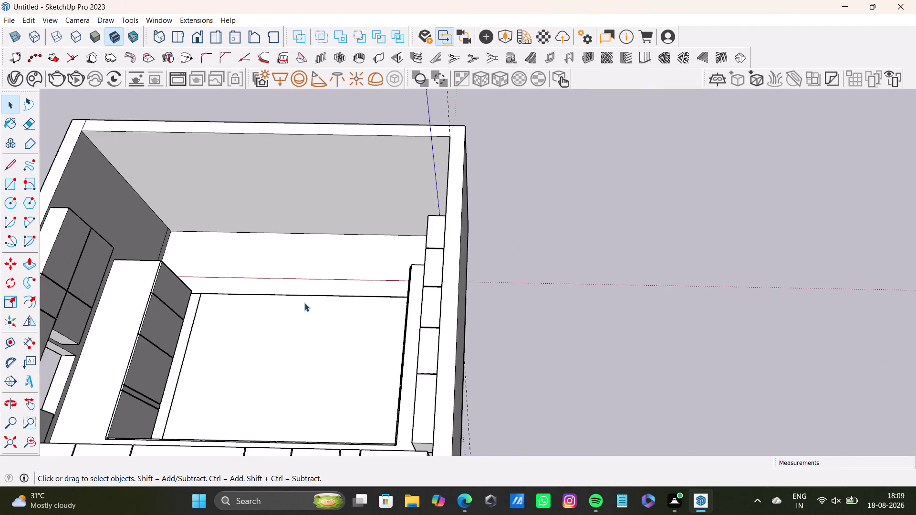
Orbit around the kitchen room, delete a selected object, and look down on the wall cabinets.
middle_drag(305, 303, 506, 206)
scroll(up, 3)
middle_drag(350, 284, 340, 263)
middle_drag(283, 299, 387, 276)
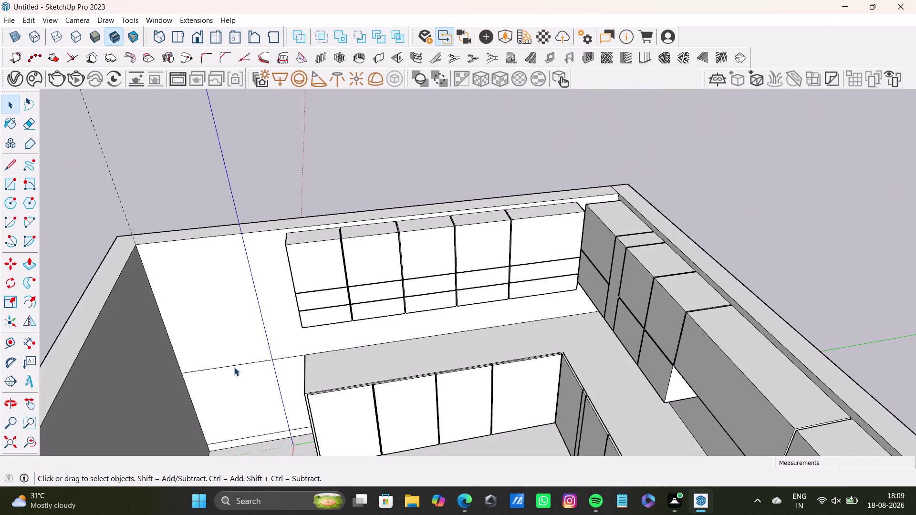
click(234, 365)
key(Delete)
scroll(down, 3)
middle_drag(239, 332, 72, 359)
scroll(down, 3)
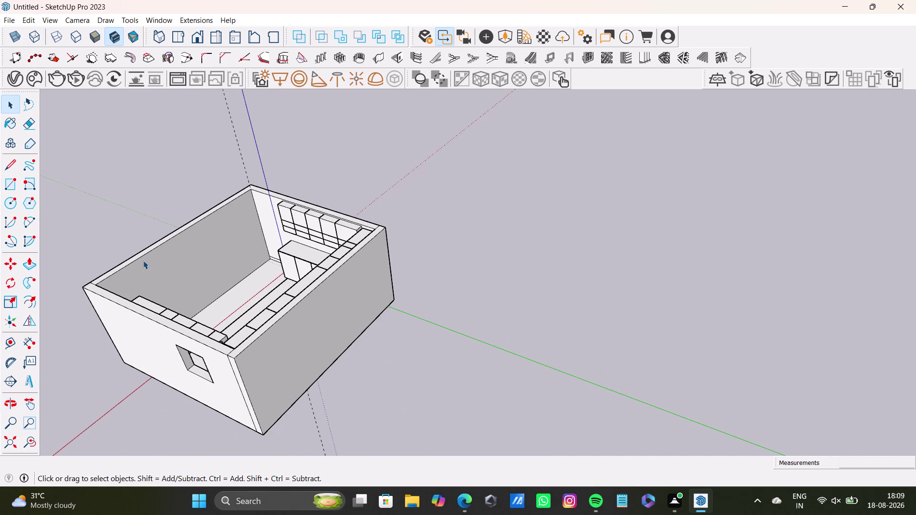
middle_drag(226, 237, 392, 236)
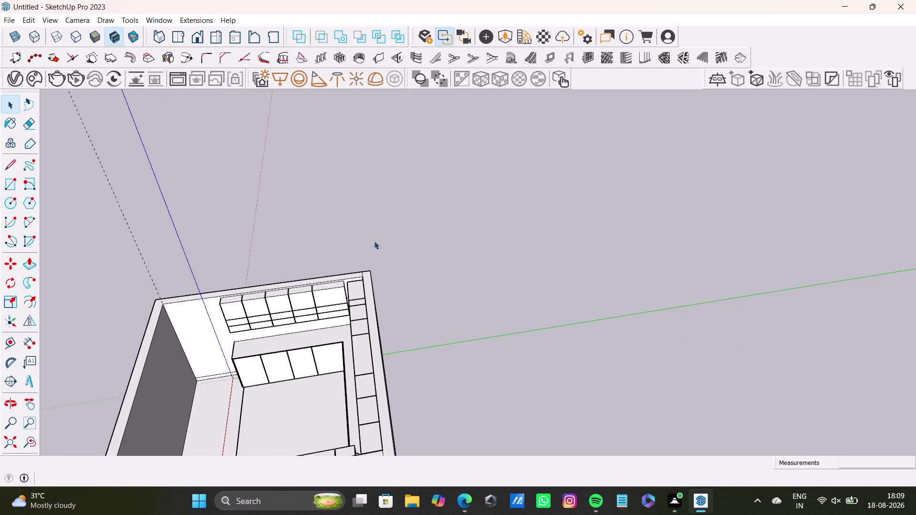
scroll(down, 3)
middle_drag(227, 322, 325, 282)
scroll(up, 3)
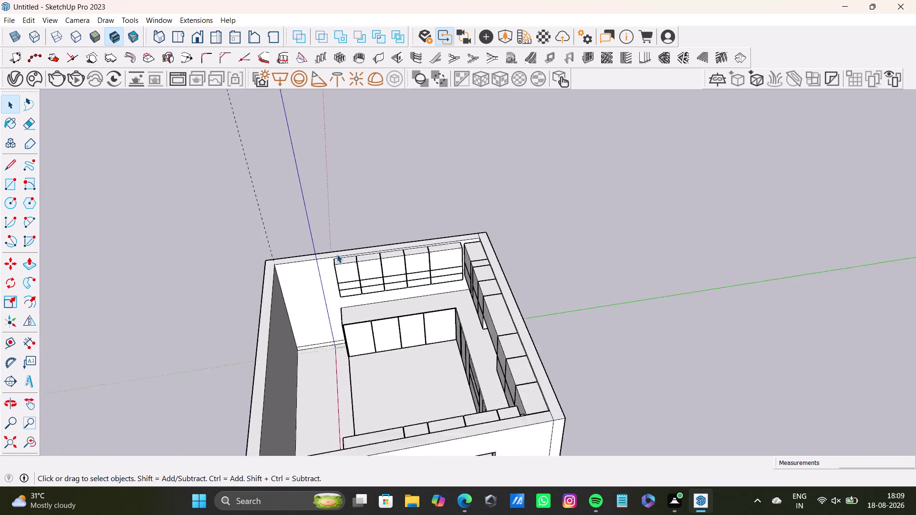
scroll(up, 3)
middle_drag(324, 261, 288, 352)
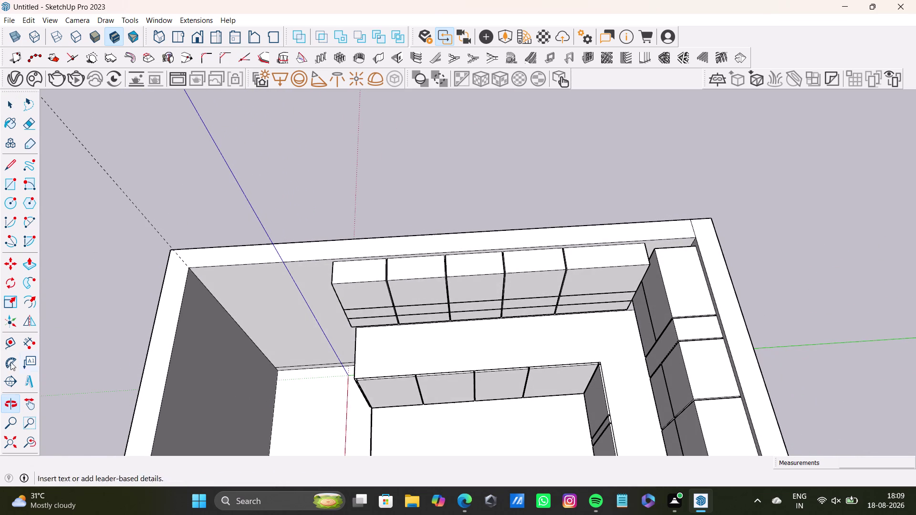
Measure the wall thickness at the wall top with the Tape Measure.
click(9, 346)
scroll(up, 3)
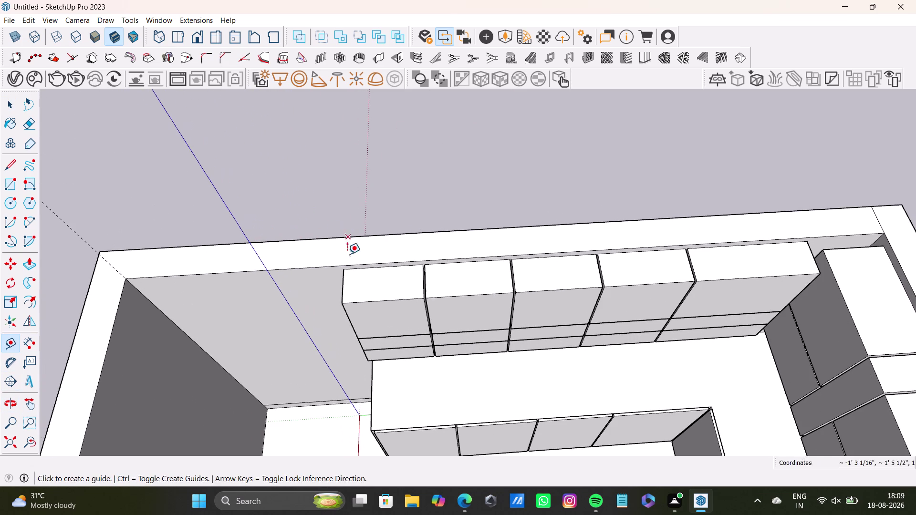
click(345, 264)
click(345, 239)
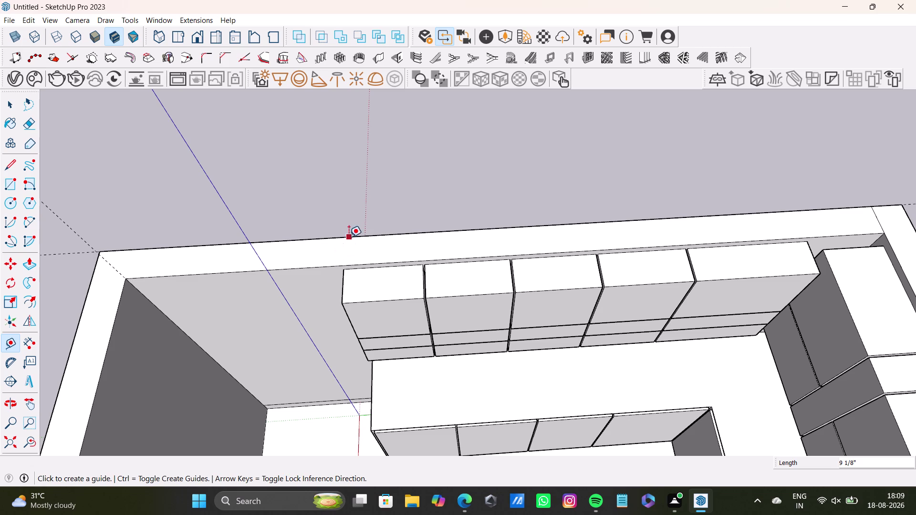
click(349, 234)
click(349, 262)
drag(93, 260, 99, 260)
key(space)
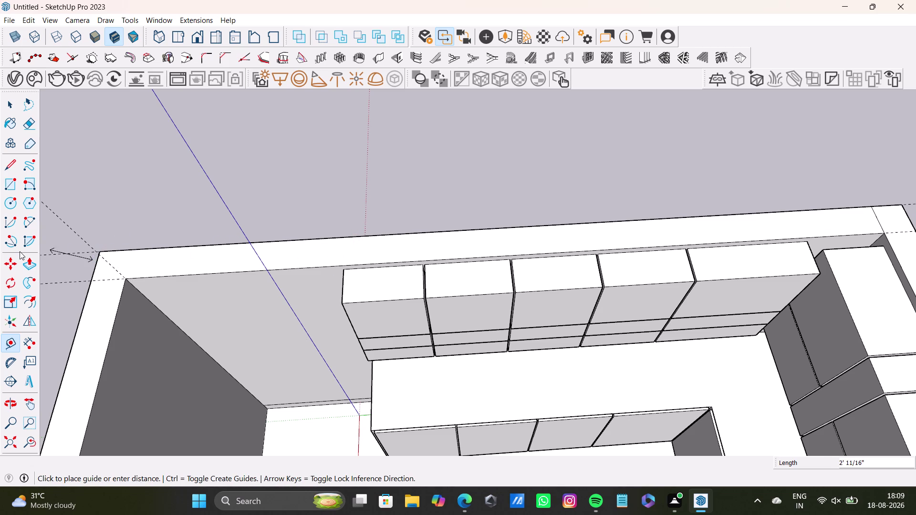
Place guides along the wall top between the room corner and the cabinet end.
click(12, 164)
drag(344, 234, 344, 242)
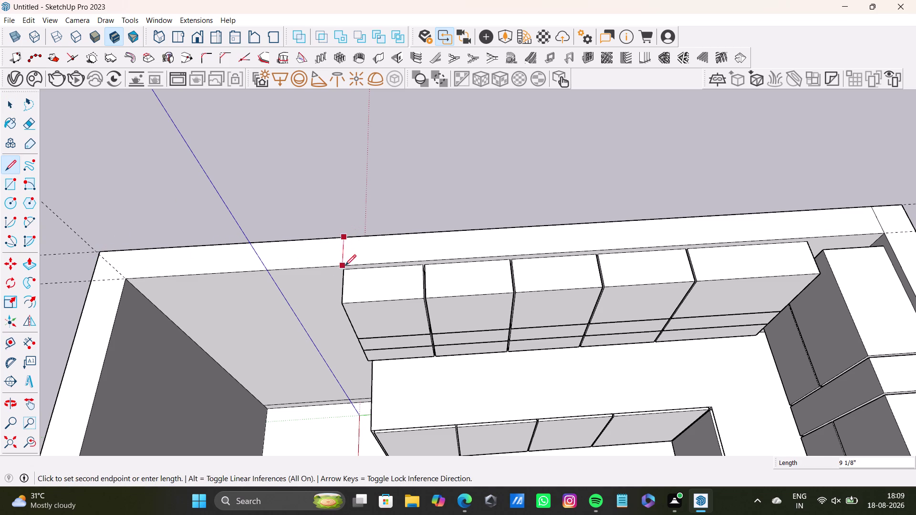
click(346, 266)
key(space)
click(9, 335)
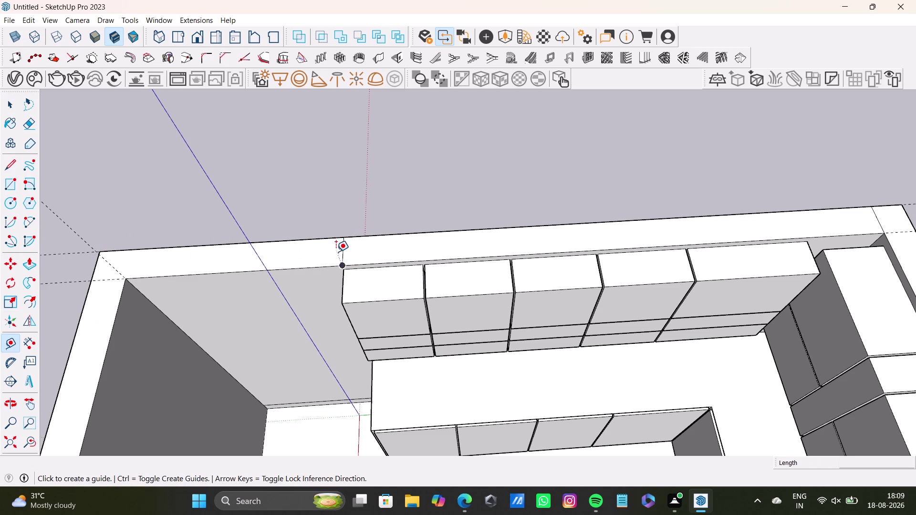
click(341, 252)
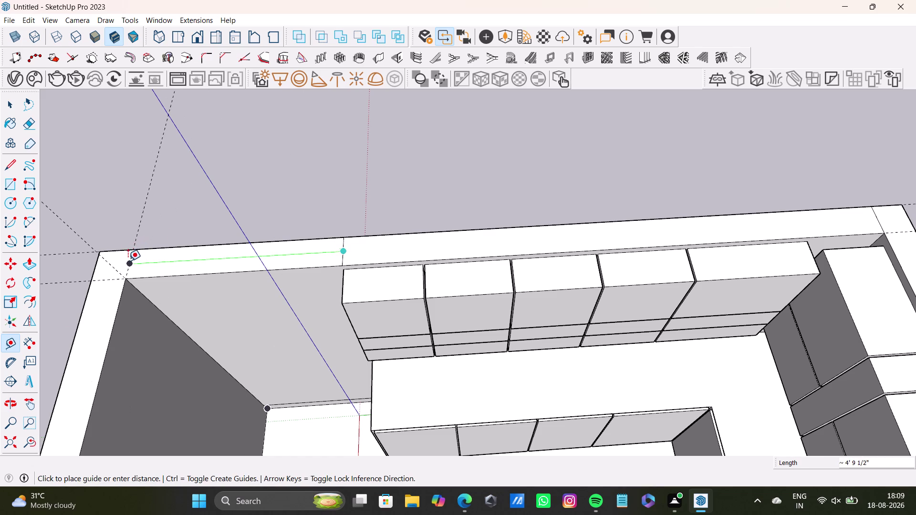
click(125, 263)
click(341, 254)
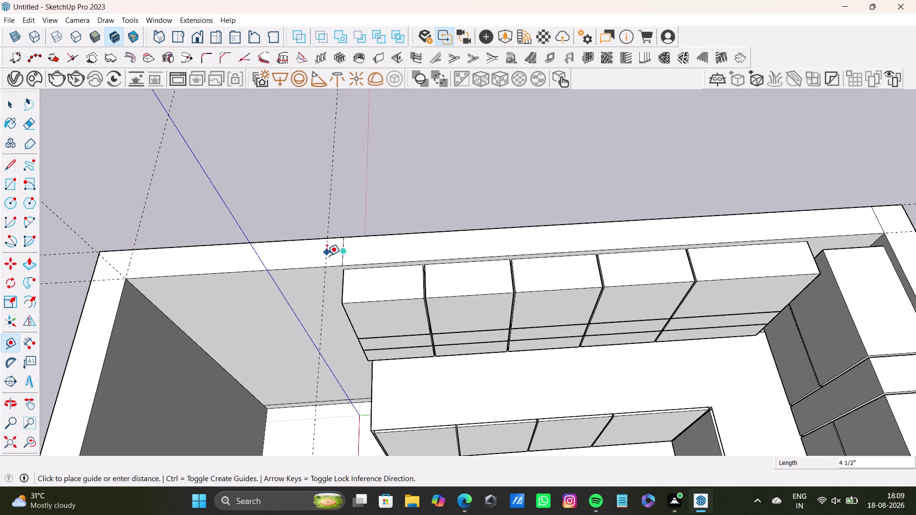
click(327, 256)
middle_drag(349, 269, 332, 157)
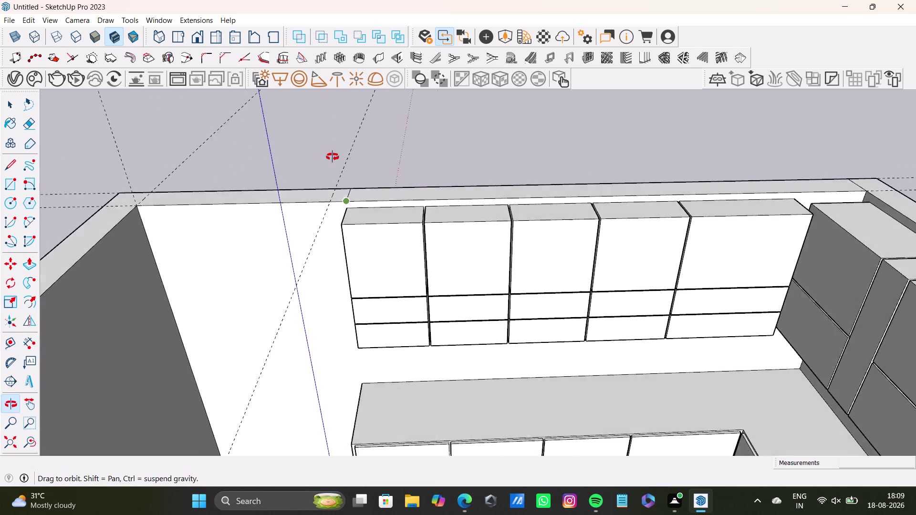
middle_drag(333, 157, 299, 290)
Draw two lines across the wall top to close the corner rectangle, then select it.
click(10, 183)
scroll(up, 3)
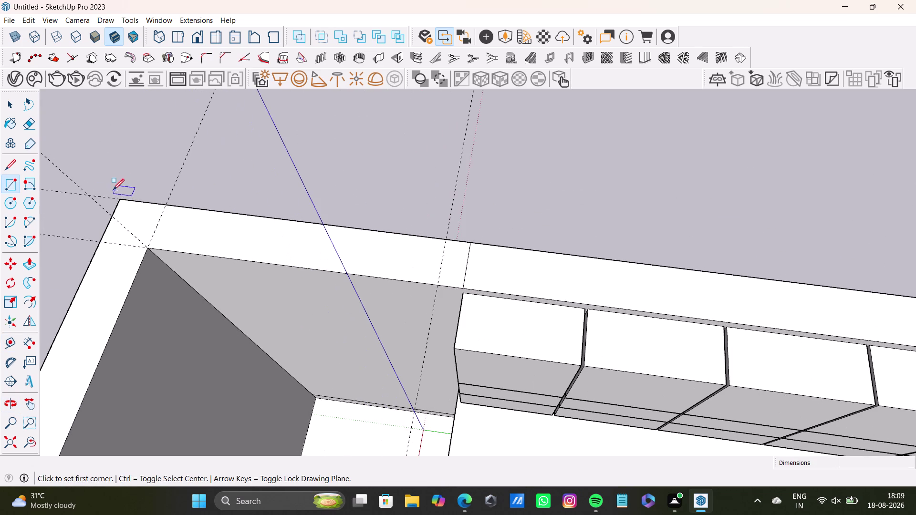
key(space)
click(7, 165)
drag(168, 207, 165, 212)
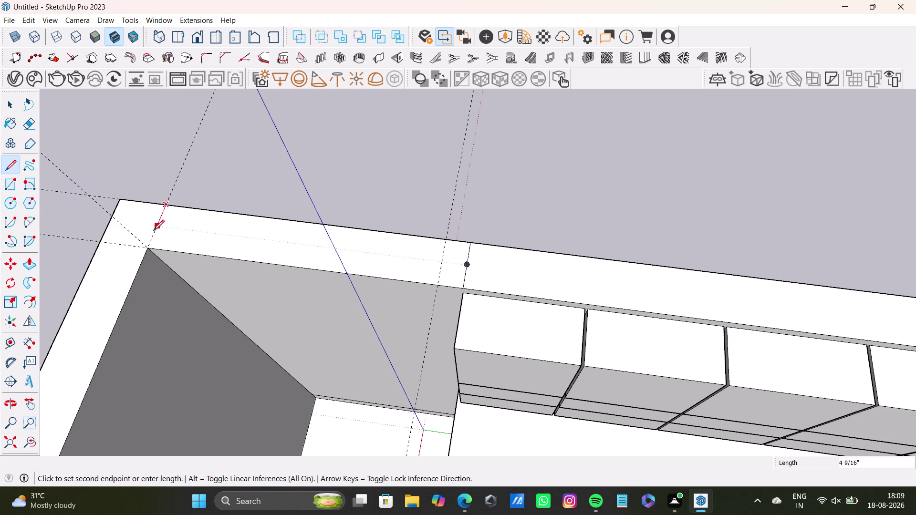
click(148, 246)
click(445, 239)
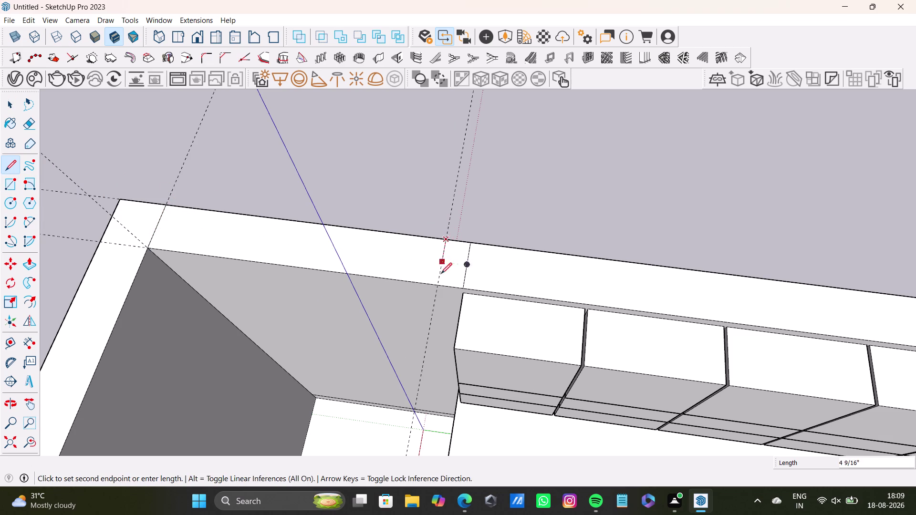
click(439, 285)
scroll(down, 3)
key(space)
middle_drag(435, 279, 466, 161)
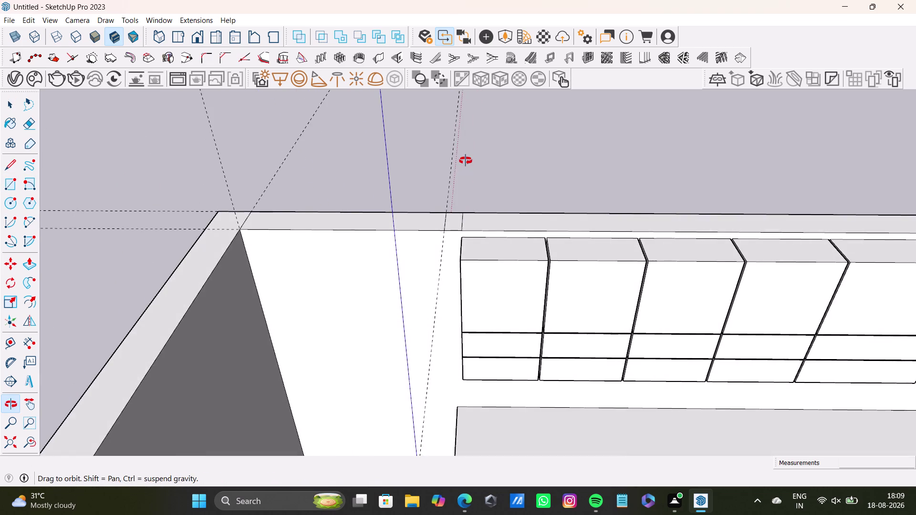
middle_drag(466, 161, 372, 287)
key(space)
click(321, 216)
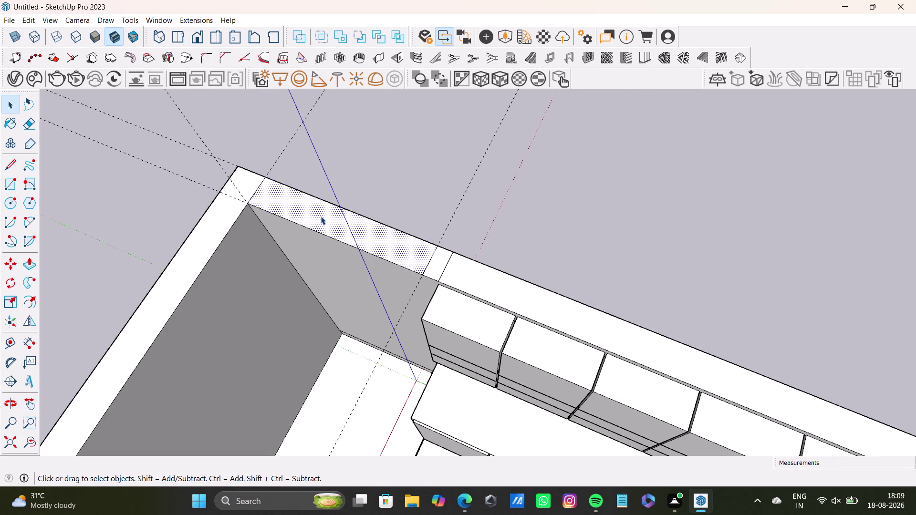
Push the wall-top rectangle down into the wall with Push/Pull and adjust the cut's floor.
key(p)
drag(321, 216, 377, 383)
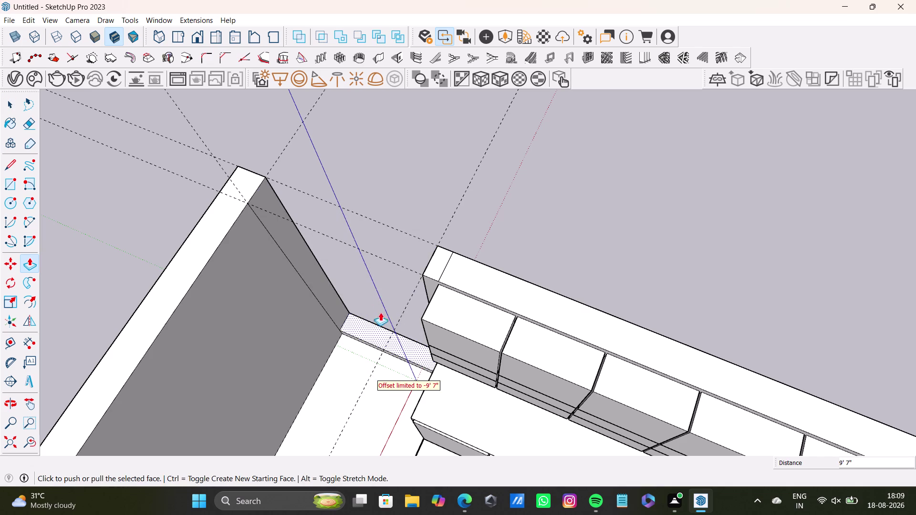
middle_drag(380, 313, 551, 248)
scroll(up, 3)
scroll(down, 3)
middle_drag(477, 290, 462, 155)
scroll(up, 3)
middle_drag(437, 318, 421, 252)
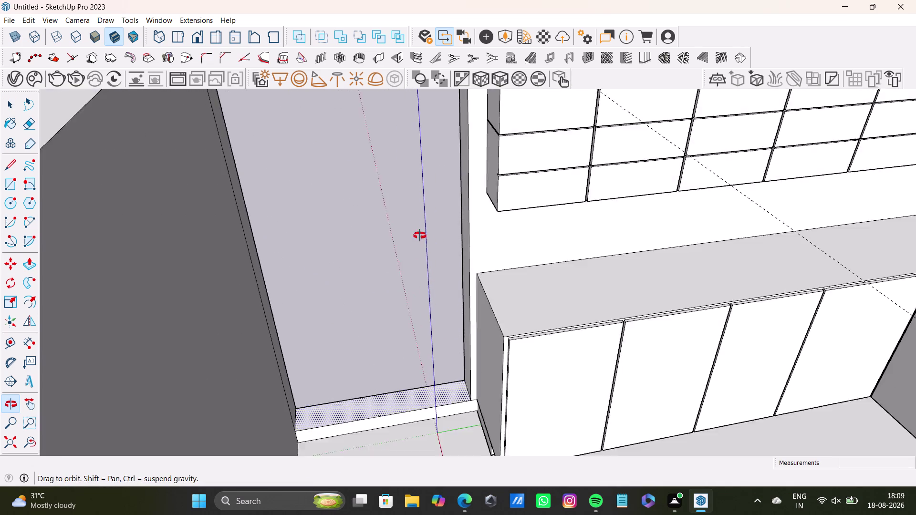
middle_drag(421, 252, 364, 209)
drag(396, 331, 399, 339)
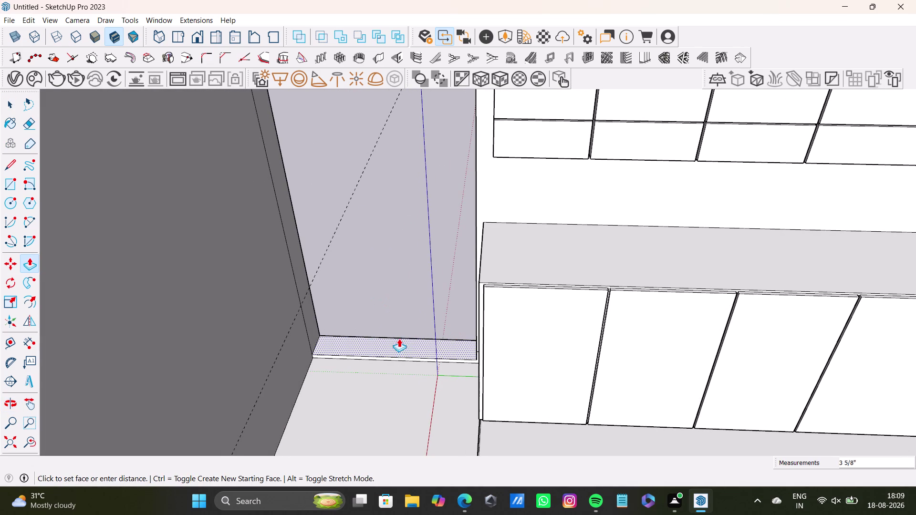
drag(399, 339, 396, 383)
scroll(down, 3)
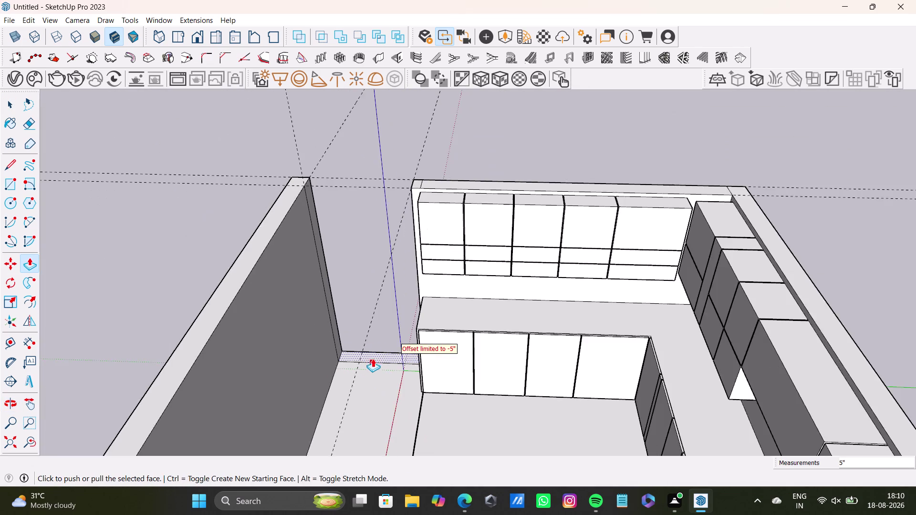
Orbit and zoom into the room until the blank back wall beside the wall cabinets faces the view.
middle_drag(368, 349, 274, 408)
scroll(down, 3)
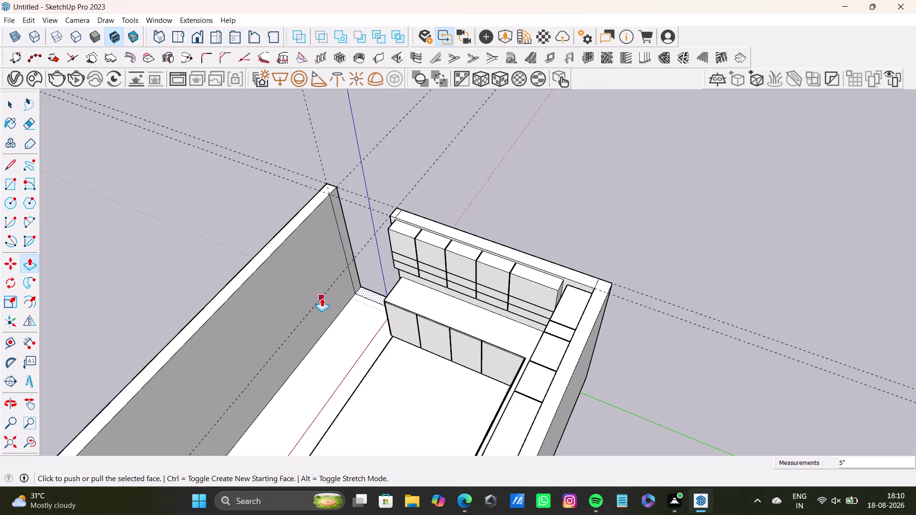
middle_drag(397, 313, 325, 328)
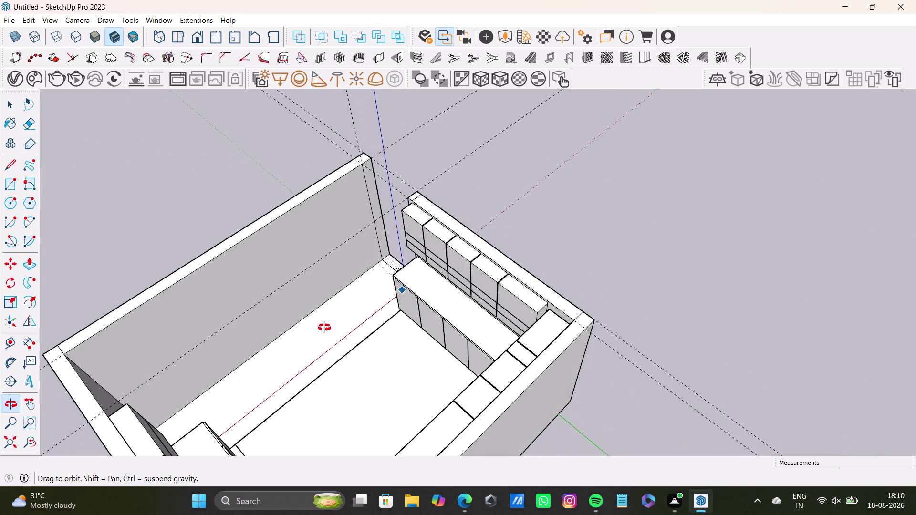
middle_drag(324, 328, 259, 303)
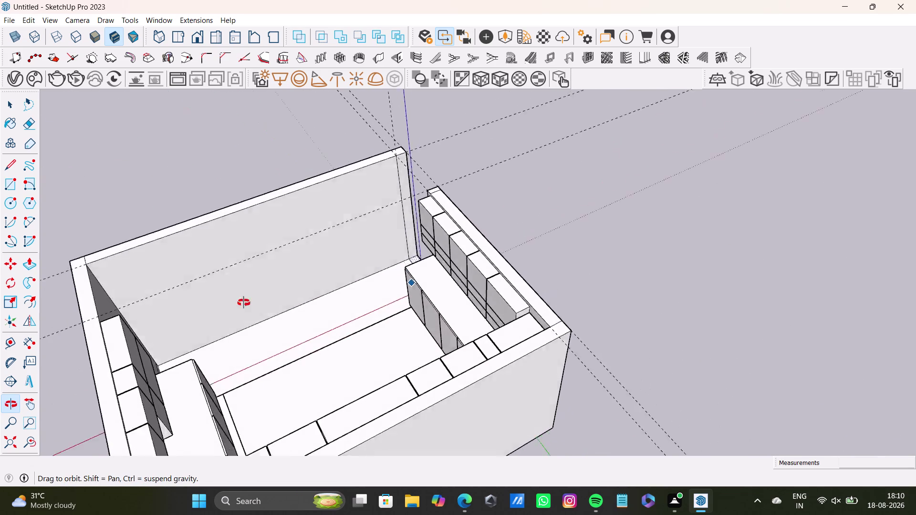
middle_drag(259, 303, 159, 268)
middle_drag(312, 236, 327, 246)
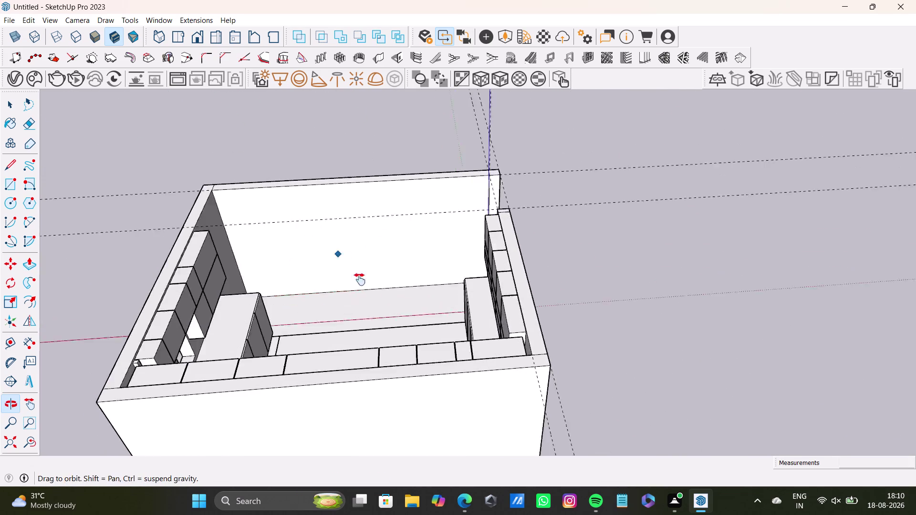
middle_drag(327, 247, 378, 370)
scroll(up, 3)
middle_drag(290, 334, 139, 300)
scroll(down, 3)
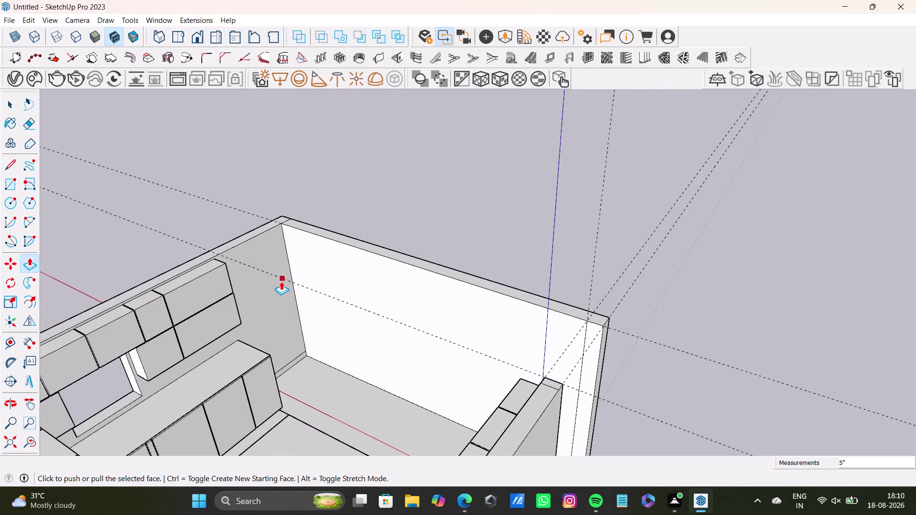
scroll(down, 3)
middle_drag(313, 300, 167, 324)
scroll(up, 3)
scroll(down, 3)
scroll(up, 3)
middle_drag(402, 239, 351, 204)
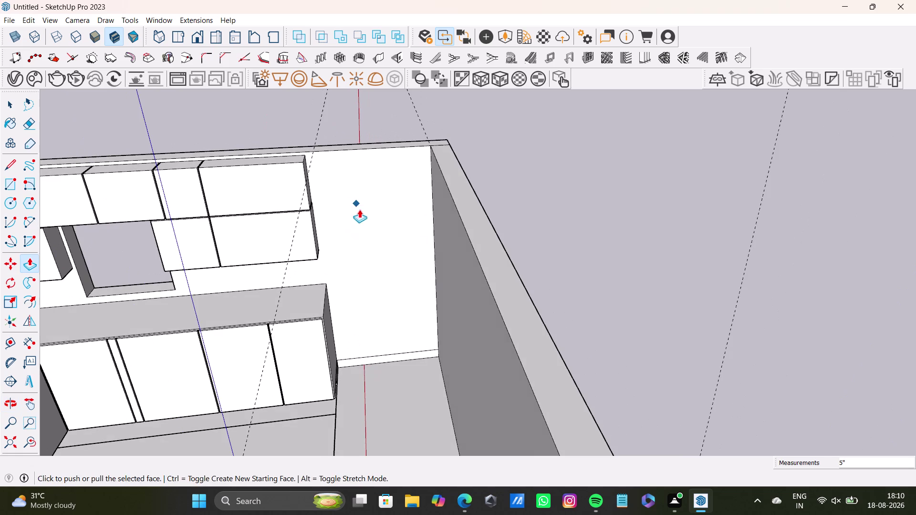
scroll(up, 3)
middle_drag(396, 264, 418, 295)
middle_drag(428, 332, 408, 326)
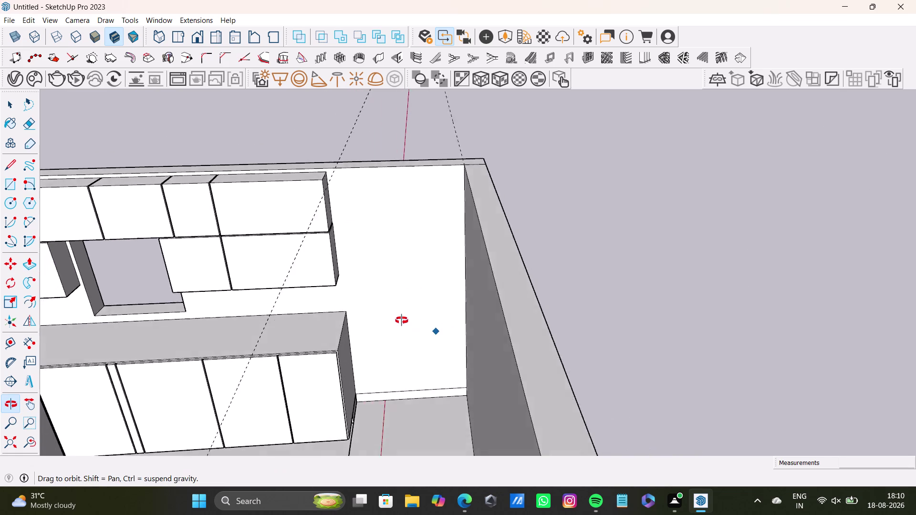
middle_drag(407, 326, 408, 266)
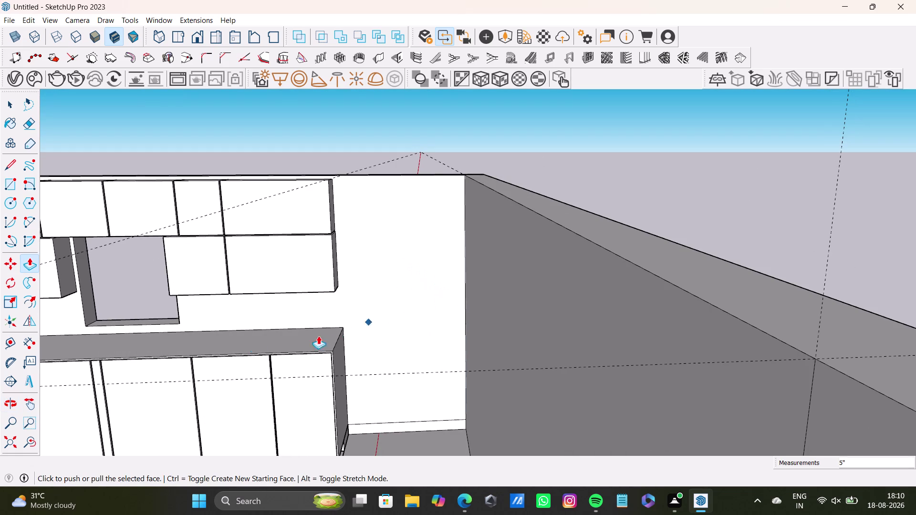
Orbit around to the blank wall and cabinet side beside the base cabinets.
key(space)
drag(9, 343, 18, 341)
scroll(up, 3)
scroll(up, 3)
middle_drag(442, 238, 442, 234)
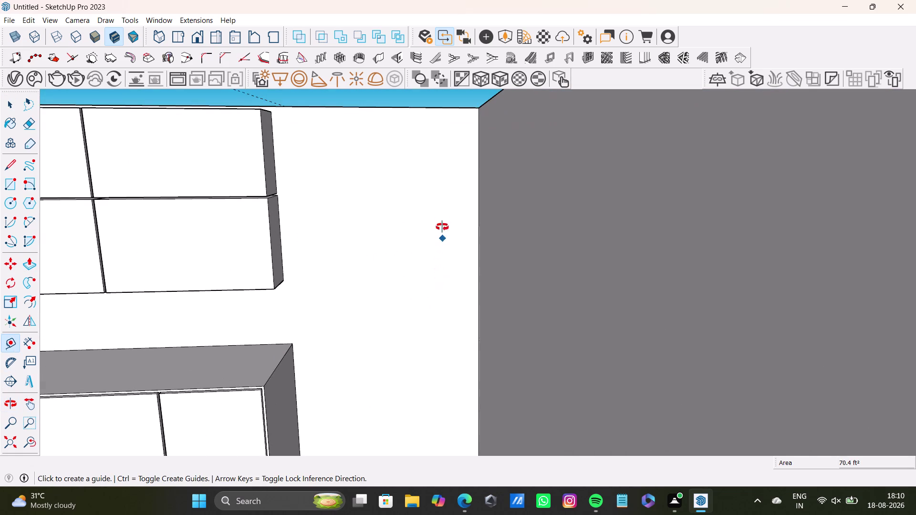
middle_drag(443, 234, 468, 186)
scroll(up, 3)
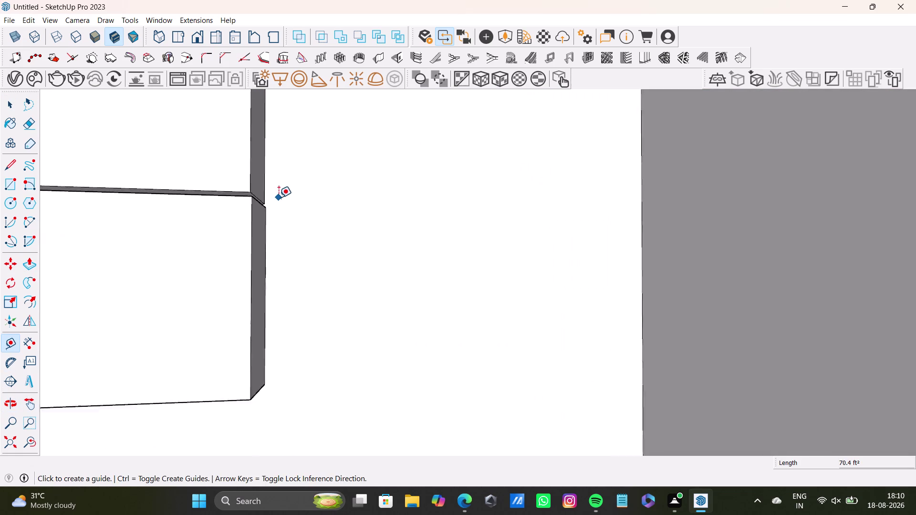
middle_drag(279, 201, 334, 225)
scroll(down, 3)
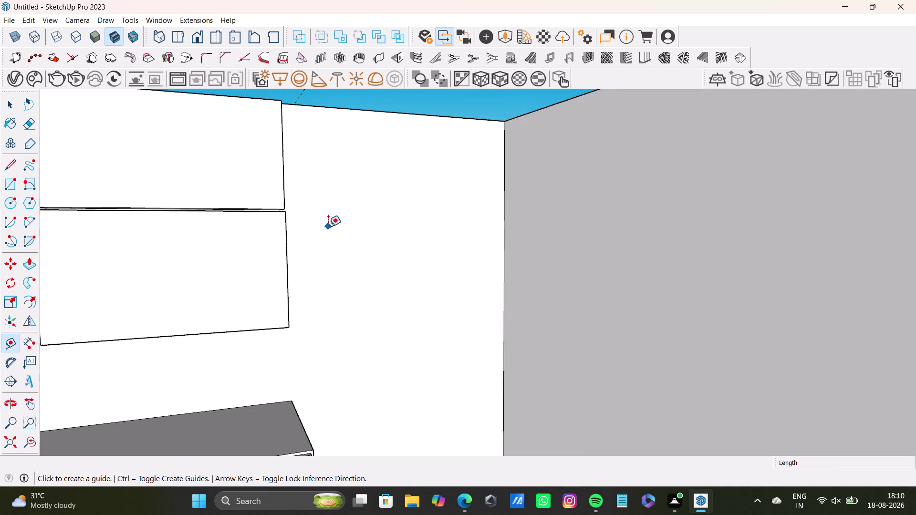
key(space)
scroll(down, 3)
middle_drag(324, 223, 289, 296)
scroll(up, 3)
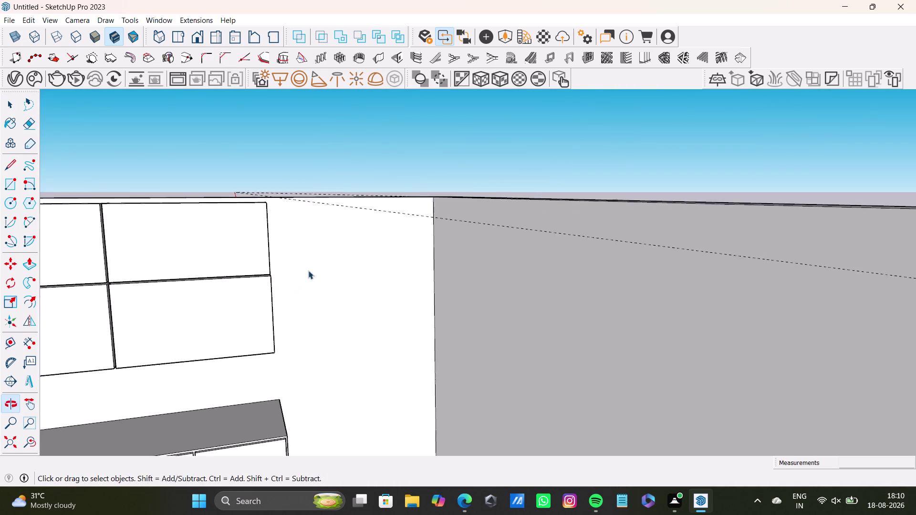
middle_drag(308, 271, 240, 319)
scroll(up, 3)
middle_drag(340, 226, 293, 260)
click(305, 241)
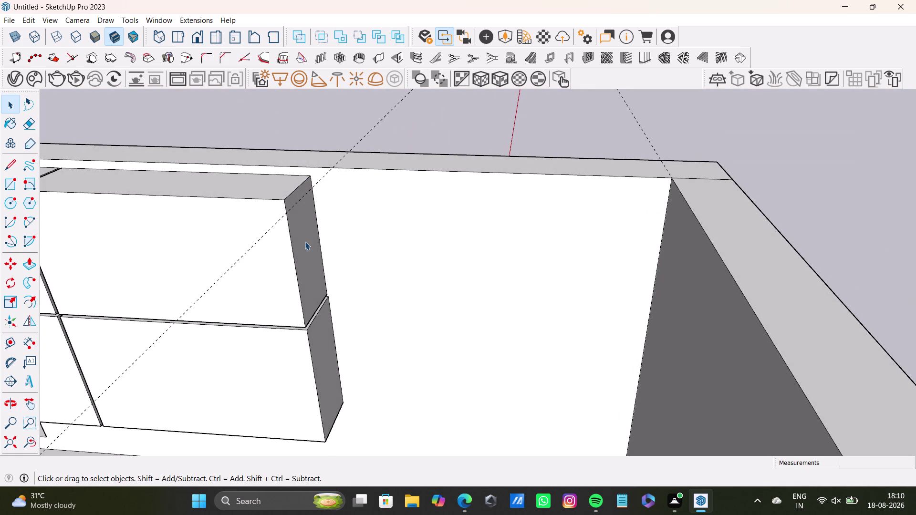
Push/Pull a face beside the cabinets, then view the wall corner from above.
key(p)
key(p)
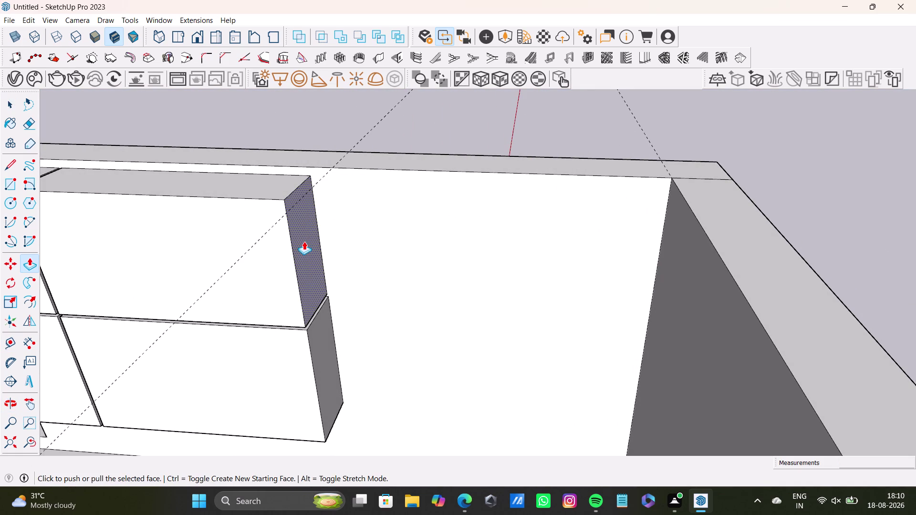
drag(307, 254, 316, 341)
key(space)
scroll(down, 3)
middle_drag(426, 355, 451, 335)
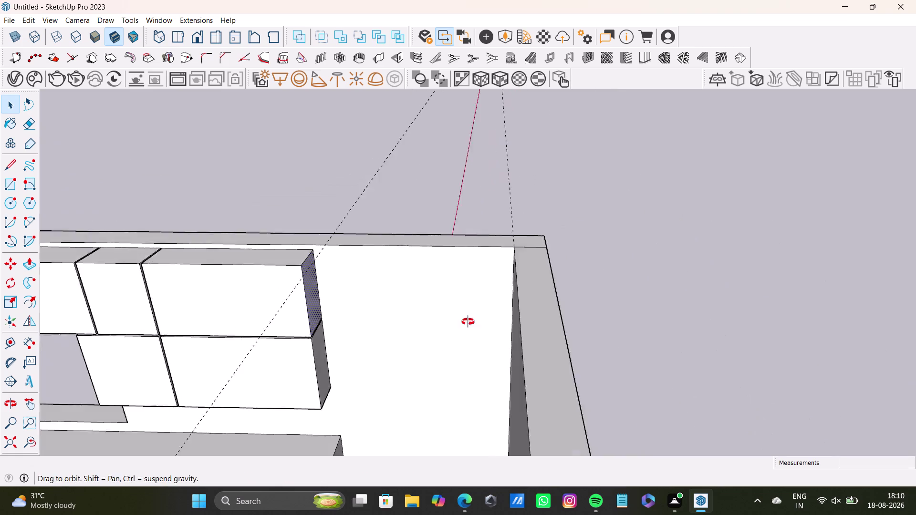
middle_drag(451, 335, 525, 282)
middle_drag(491, 314, 437, 175)
middle_drag(433, 235, 402, 352)
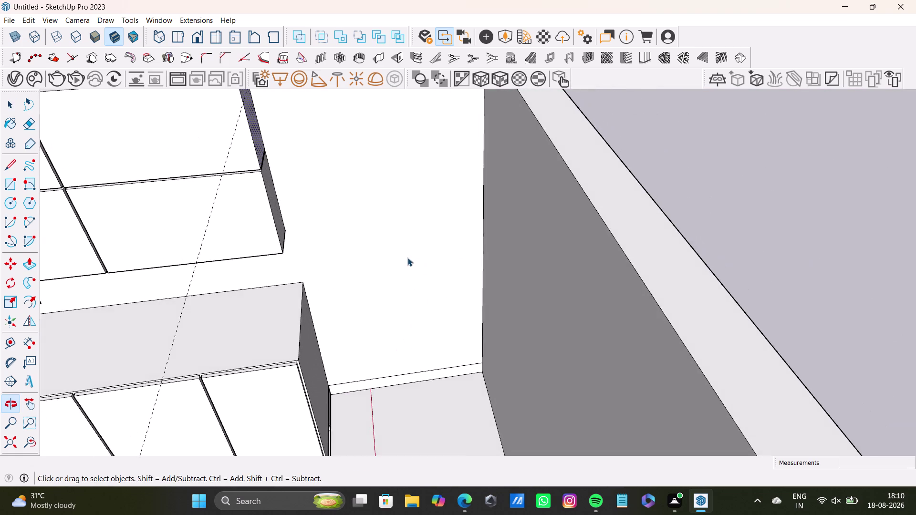
scroll(down, 3)
middle_drag(408, 258, 406, 302)
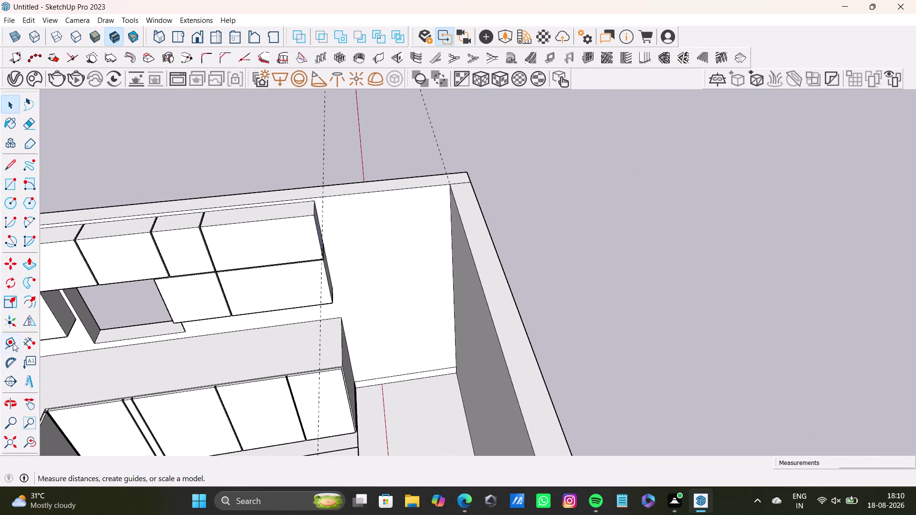
Pull a guide out from the wall cabinet edge.
click(13, 344)
scroll(up, 3)
drag(326, 186, 333, 185)
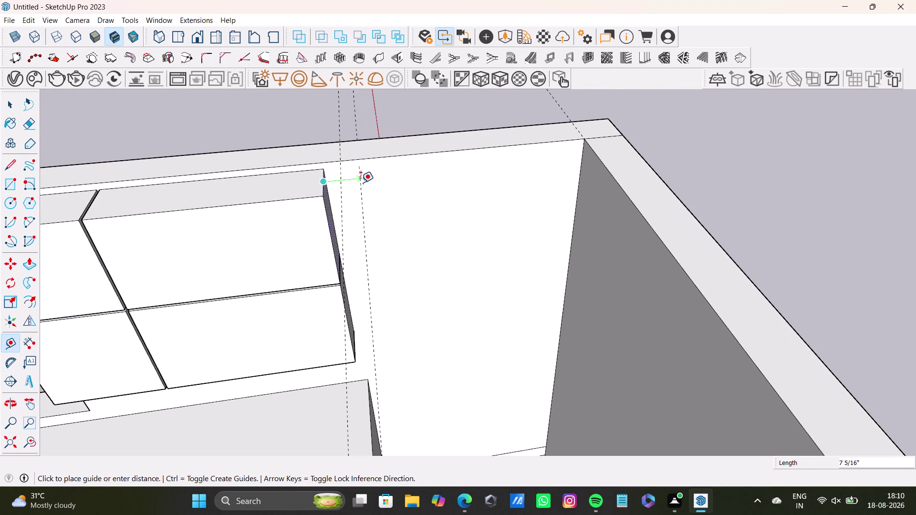
scroll(down, 3)
key(space)
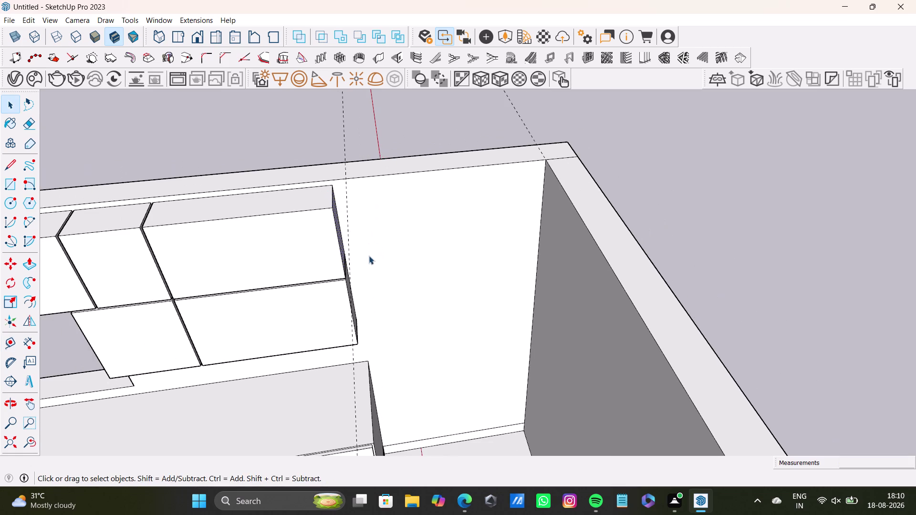
middle_drag(436, 281, 399, 155)
Place a vertical guide from the corner wall edge beside the wall cabinets.
drag(12, 342, 22, 339)
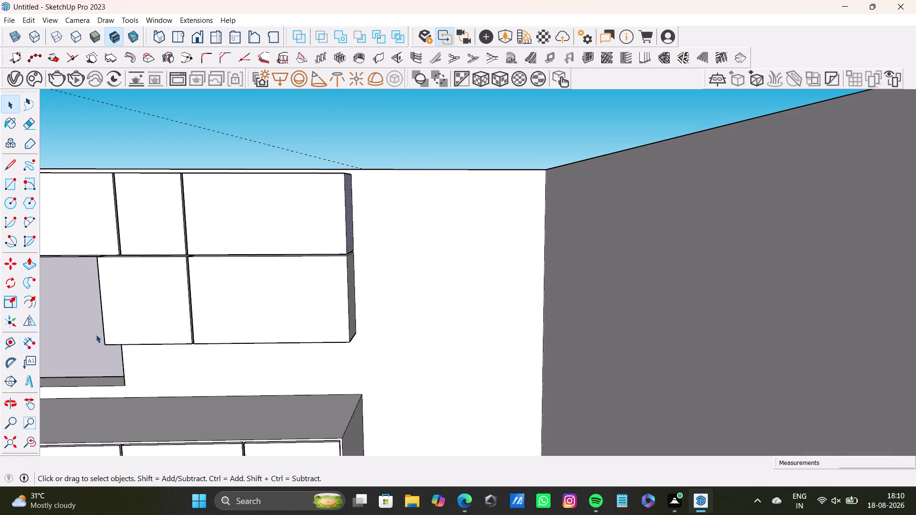
click(15, 337)
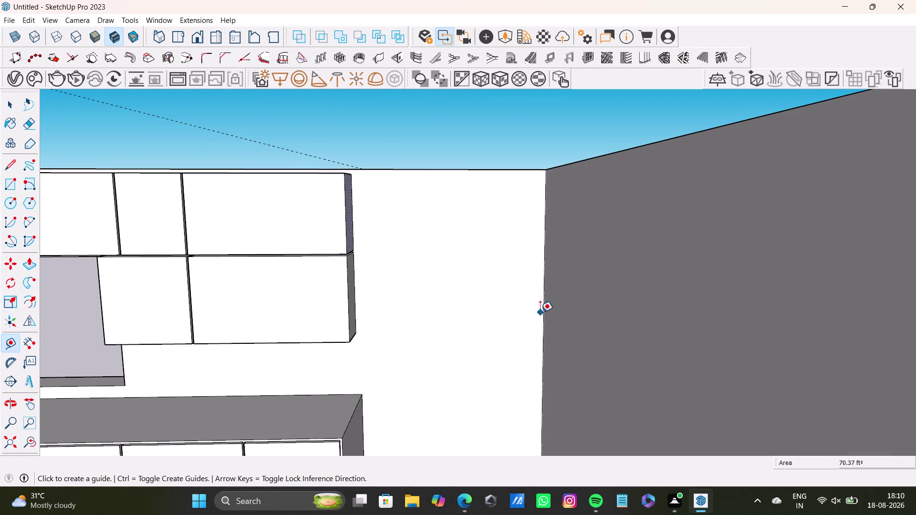
click(541, 314)
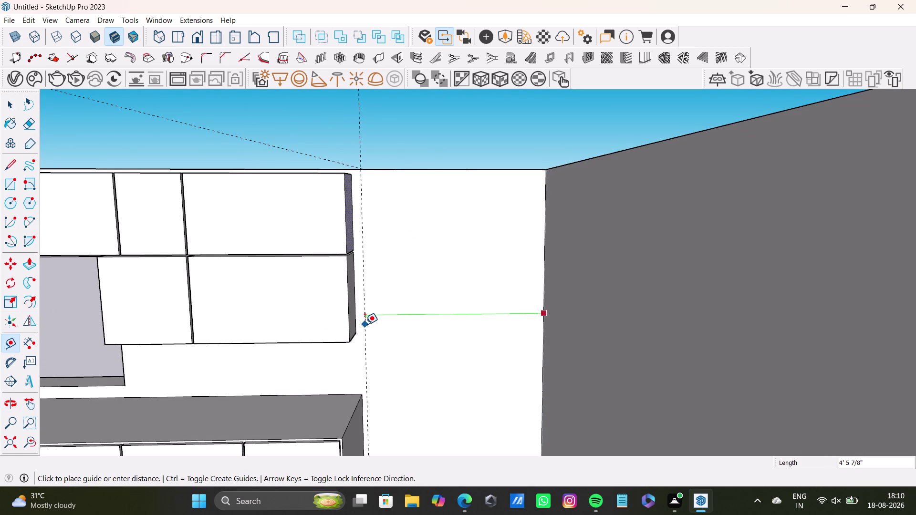
click(365, 325)
Add a second vertical guide about 2' 11 5/16" from the first one.
scroll(down, 3)
middle_drag(380, 287, 370, 401)
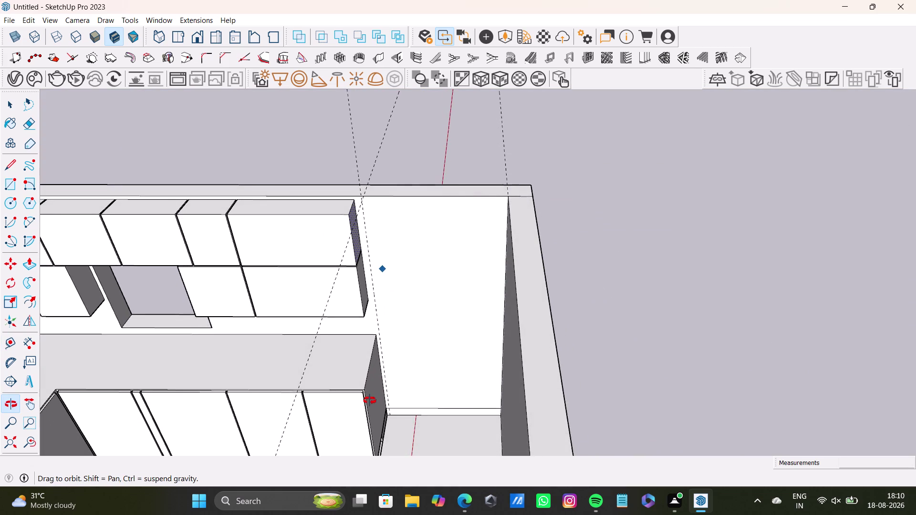
middle_drag(370, 401, 377, 404)
scroll(up, 3)
scroll(down, 3)
scroll(up, 3)
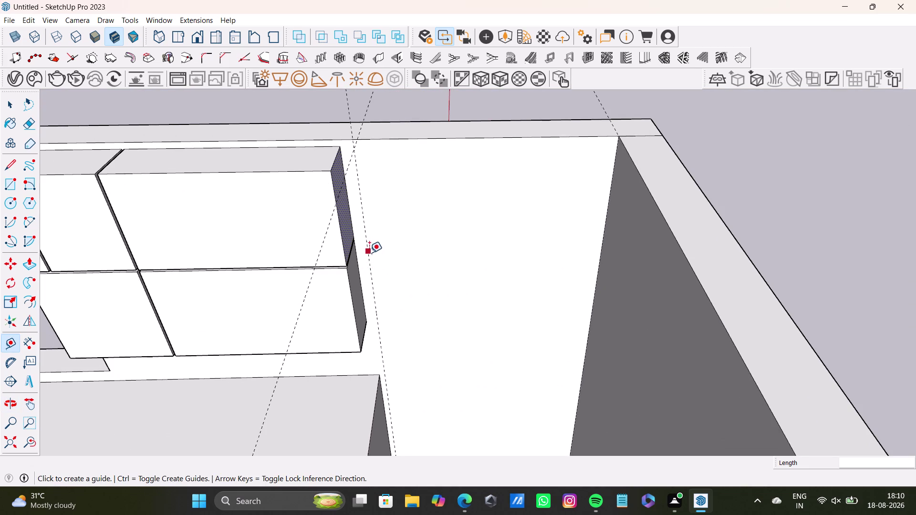
click(368, 256)
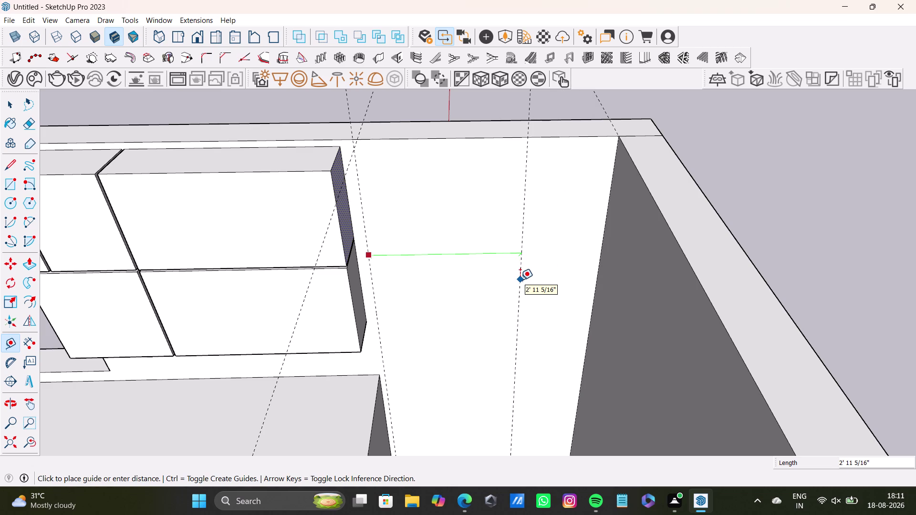
click(520, 280)
Add horizontal guides about 2' below the wall top and just above the floor line.
click(483, 138)
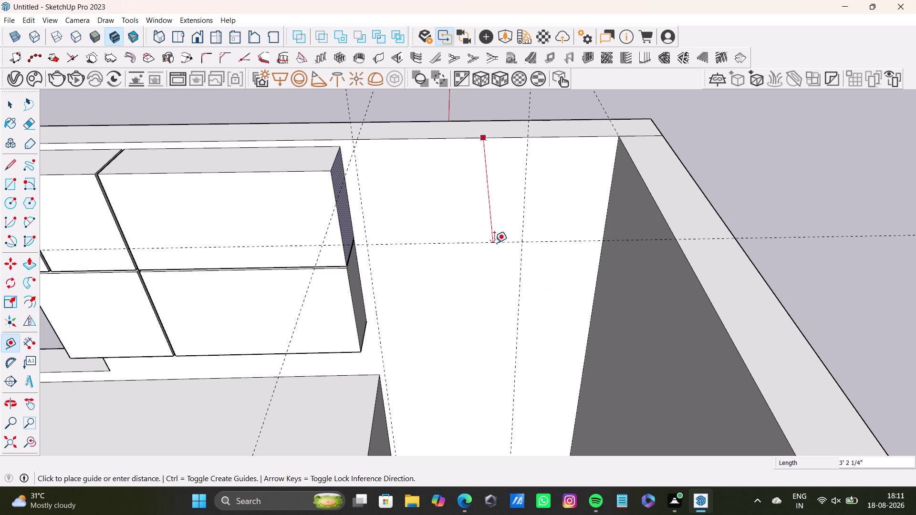
middle_drag(495, 243, 457, 102)
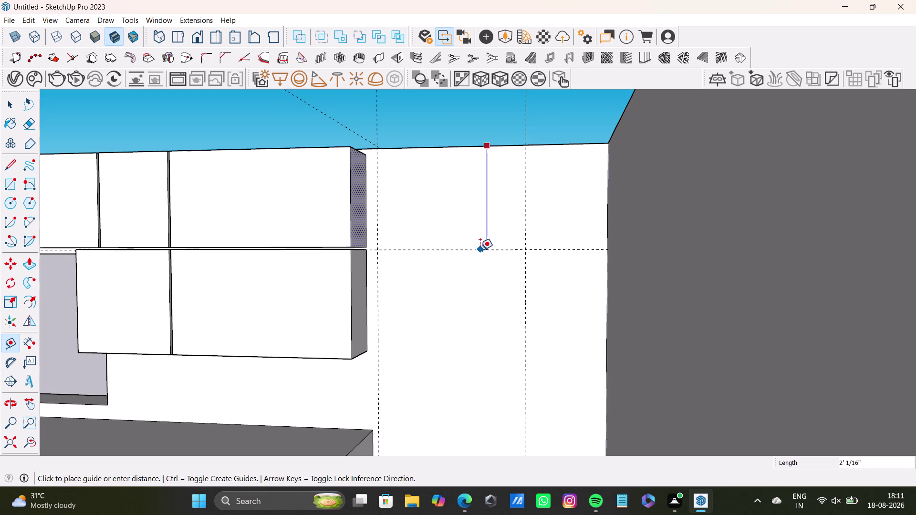
click(481, 250)
scroll(down, 3)
middle_drag(468, 269, 474, 84)
middle_drag(461, 167, 487, 220)
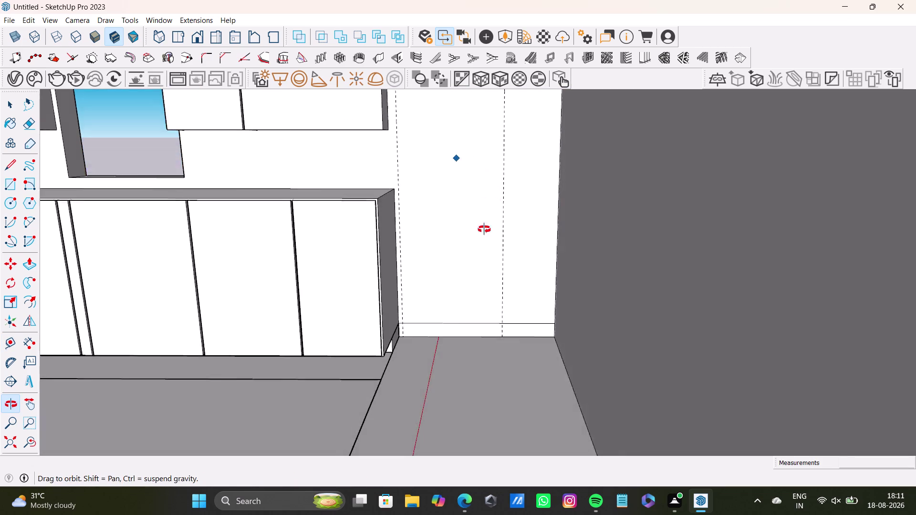
middle_drag(487, 220, 479, 249)
scroll(up, 3)
middle_drag(446, 309, 423, 272)
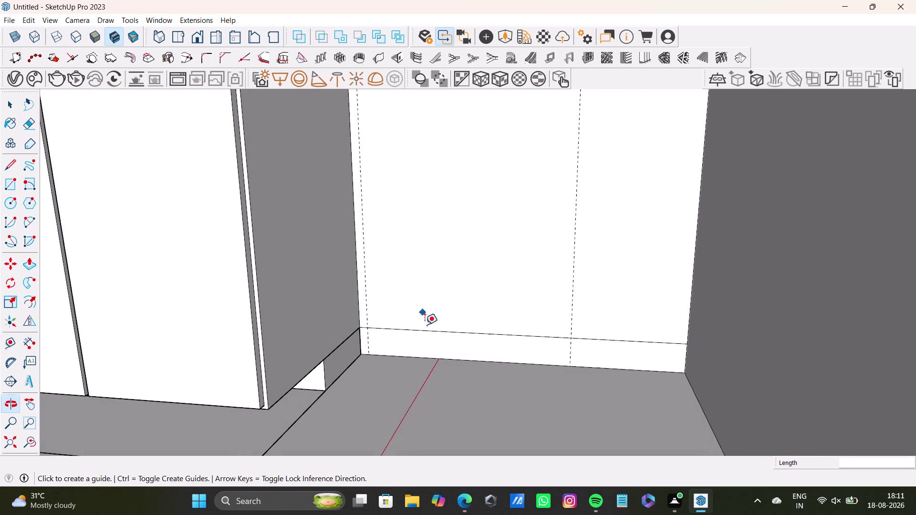
click(443, 357)
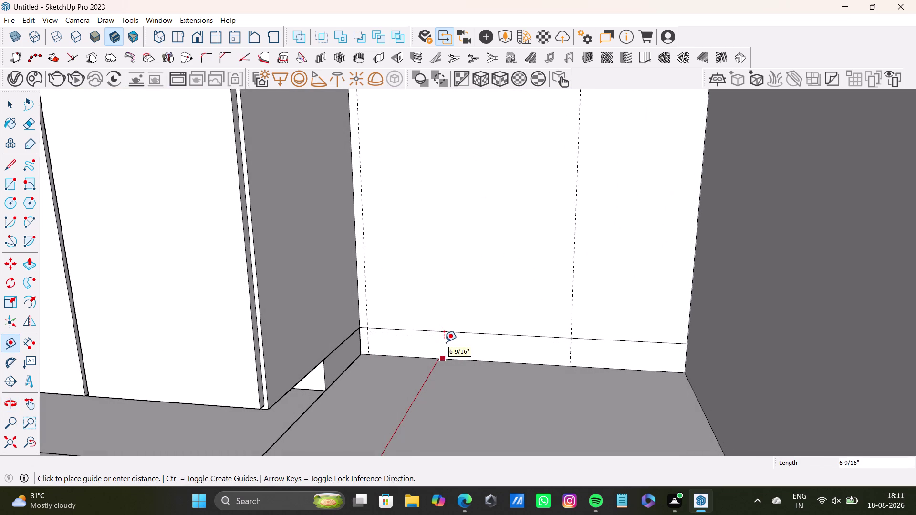
click(418, 349)
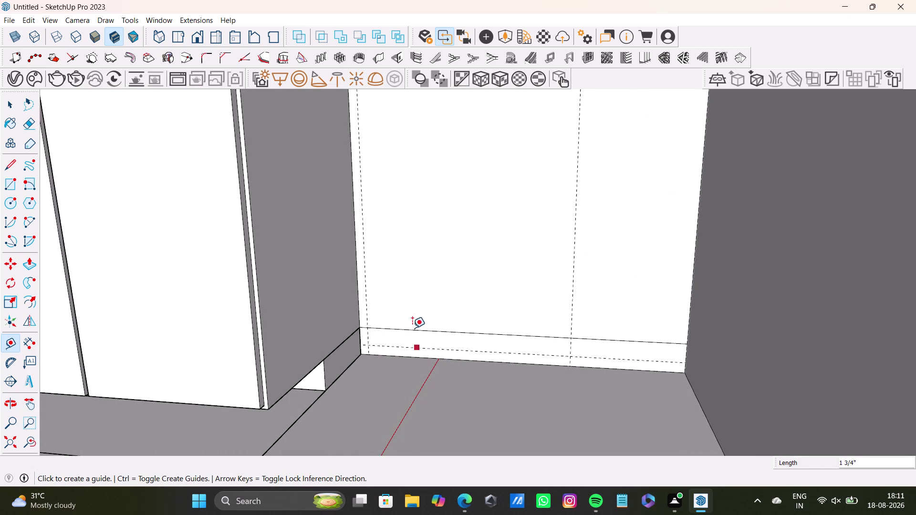
Orbit in close to inspect the guides framing the niche area.
scroll(down, 3)
drag(6, 437, 11, 437)
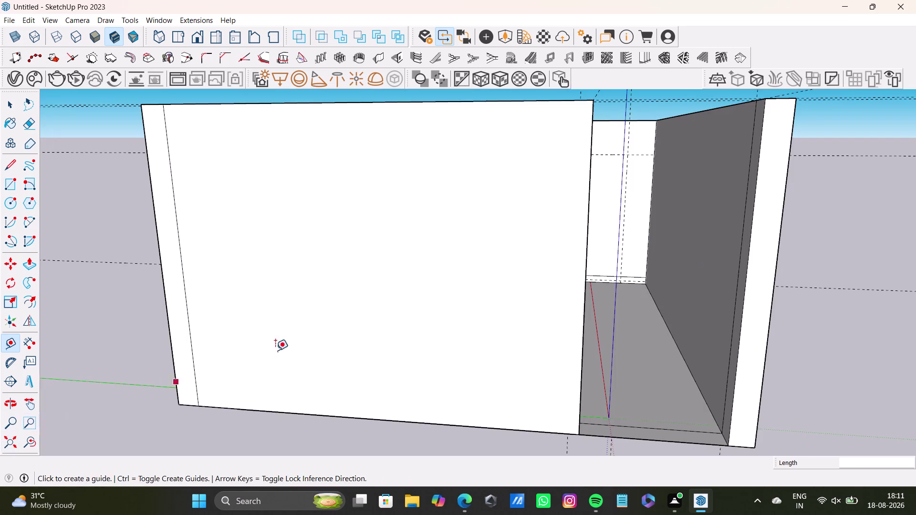
middle_drag(415, 253, 450, 430)
scroll(up, 3)
middle_drag(600, 142, 471, 399)
scroll(down, 3)
middle_drag(470, 342, 468, 231)
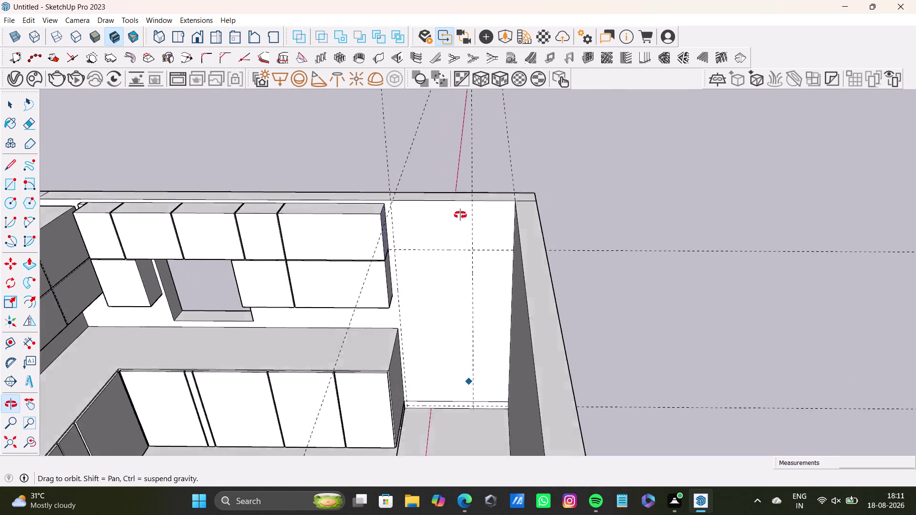
middle_drag(468, 232, 452, 202)
scroll(up, 3)
scroll(up, 3)
middle_drag(464, 264, 472, 175)
scroll(down, 3)
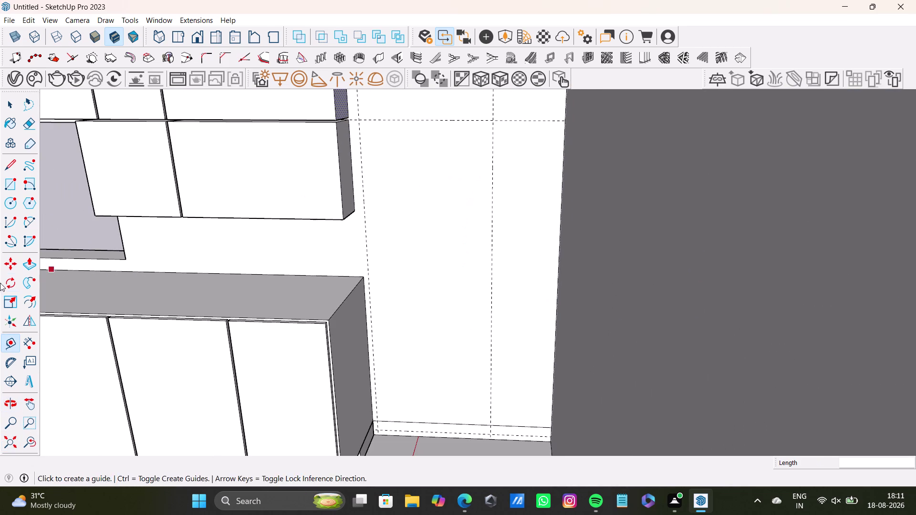
Draw a tall rectangle from the top guide intersection to the bottom one.
click(9, 186)
click(359, 121)
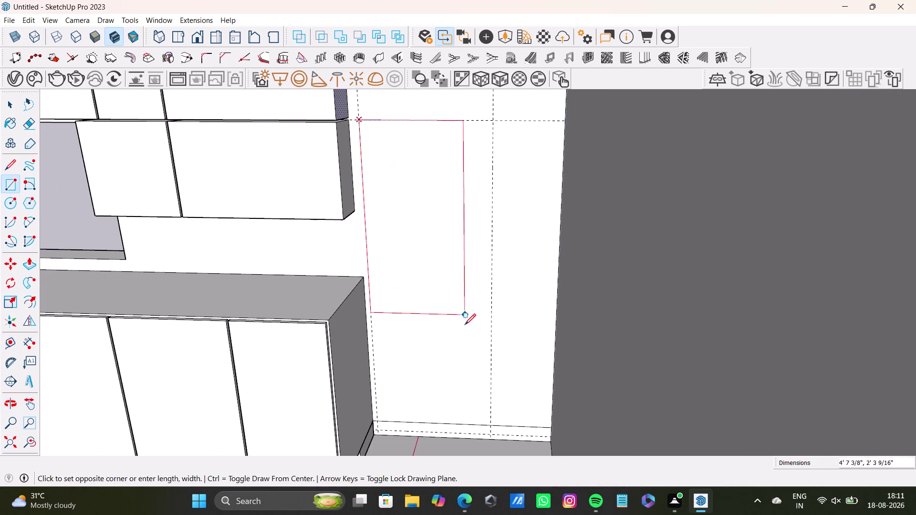
scroll(down, 3)
middle_drag(483, 375, 478, 303)
scroll(up, 3)
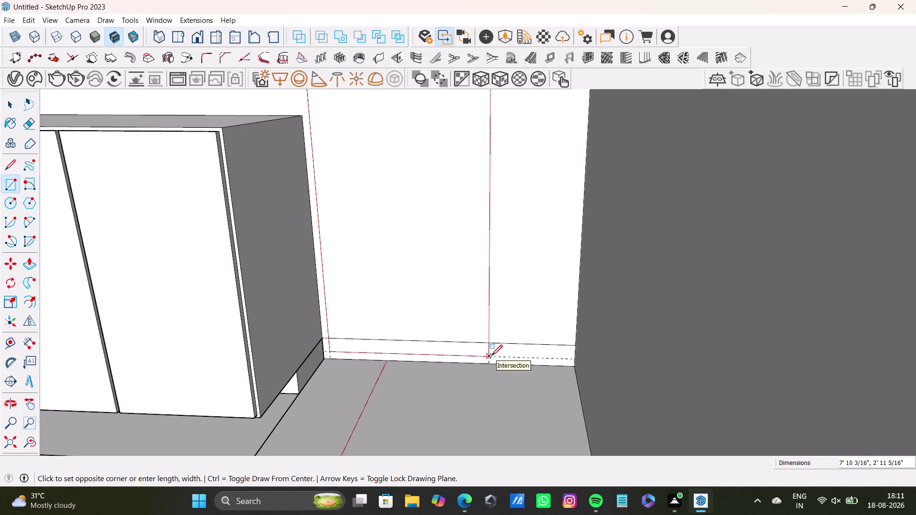
click(492, 356)
Delete the stray edge along the bottom of the rectangle.
key(space)
click(467, 340)
click(469, 341)
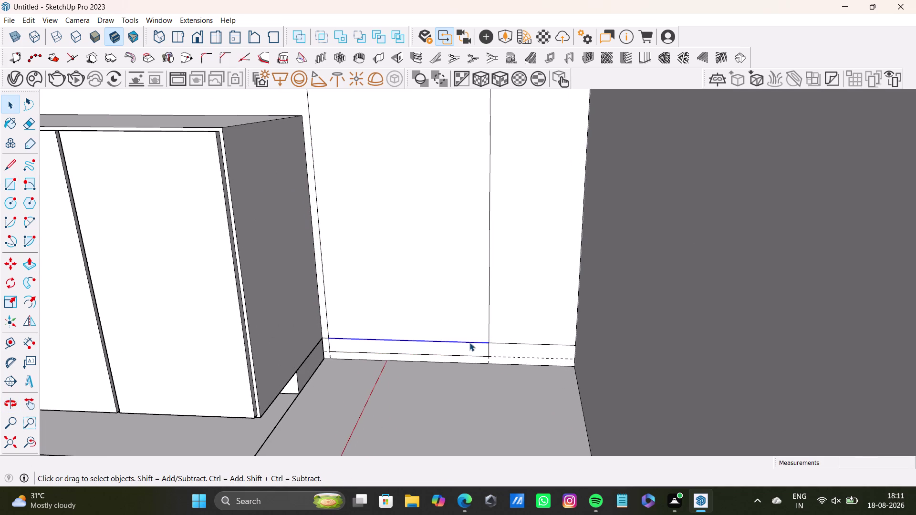
key(Delete)
Push the tall rectangle face into the wall to form the niche.
scroll(down, 3)
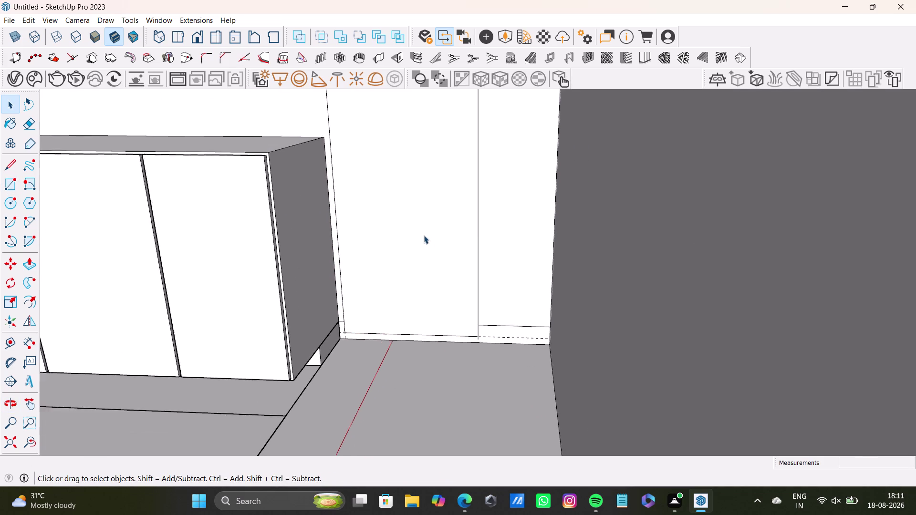
scroll(down, 3)
middle_drag(433, 229, 448, 398)
click(432, 350)
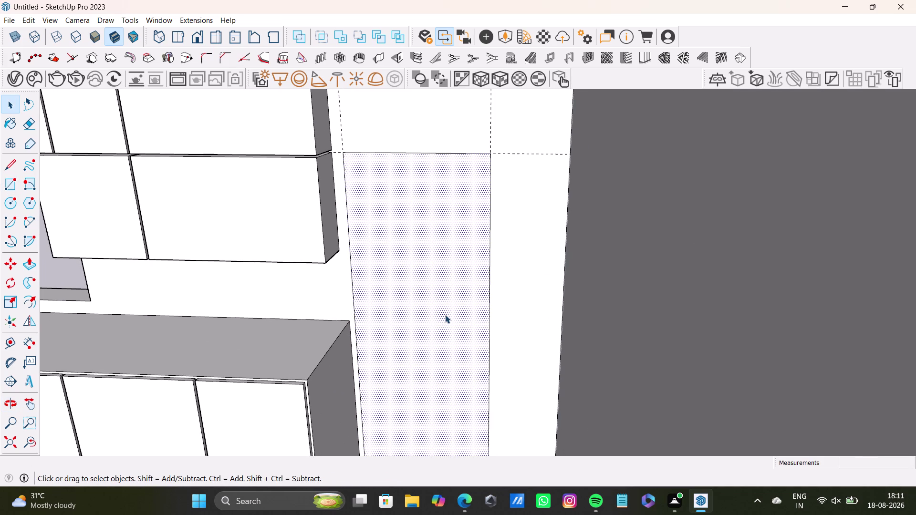
key(p)
drag(445, 315, 467, 271)
scroll(down, 3)
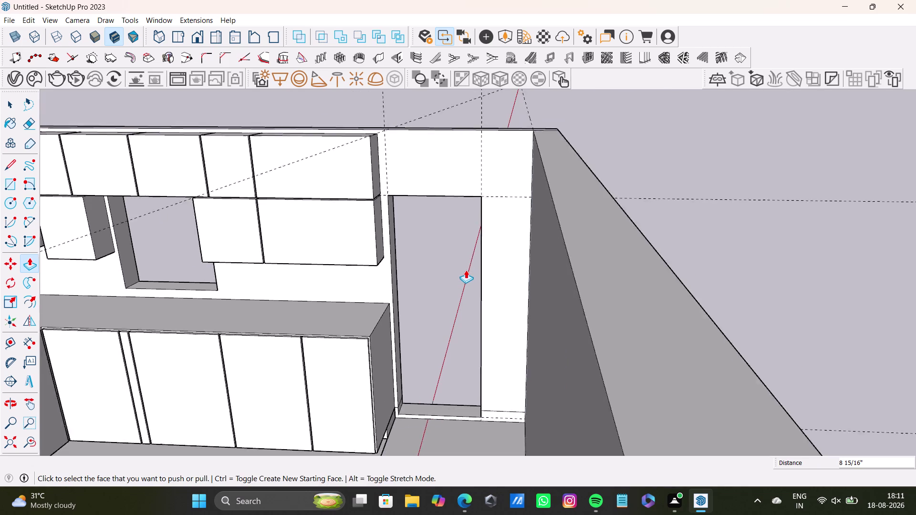
scroll(down, 3)
Orbit to inspect the recessed niche and swing around to the end wall.
middle_drag(465, 270, 485, 252)
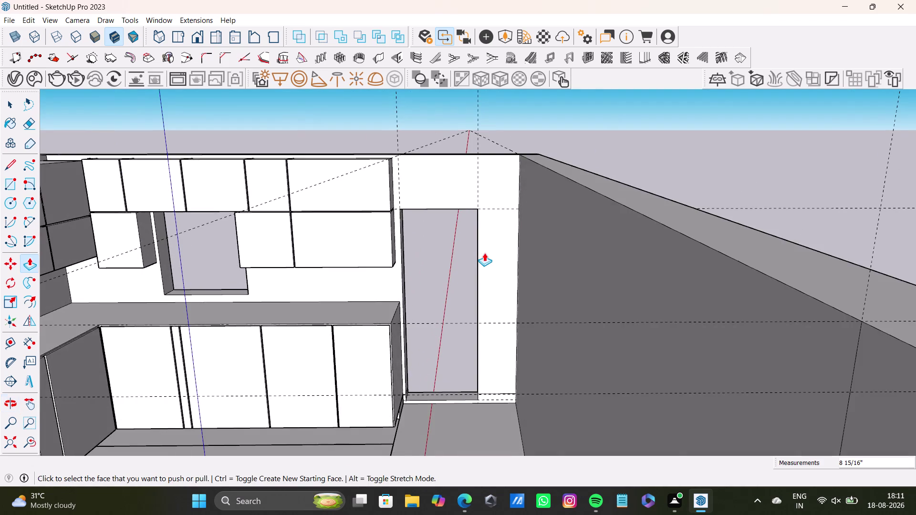
scroll(down, 3)
middle_drag(486, 263, 676, 319)
scroll(up, 3)
middle_drag(423, 289, 429, 289)
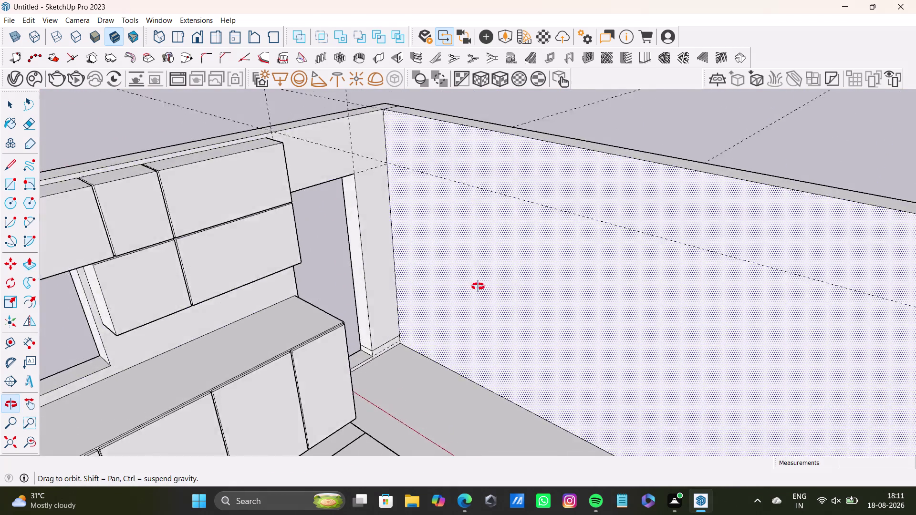
middle_drag(429, 289, 564, 326)
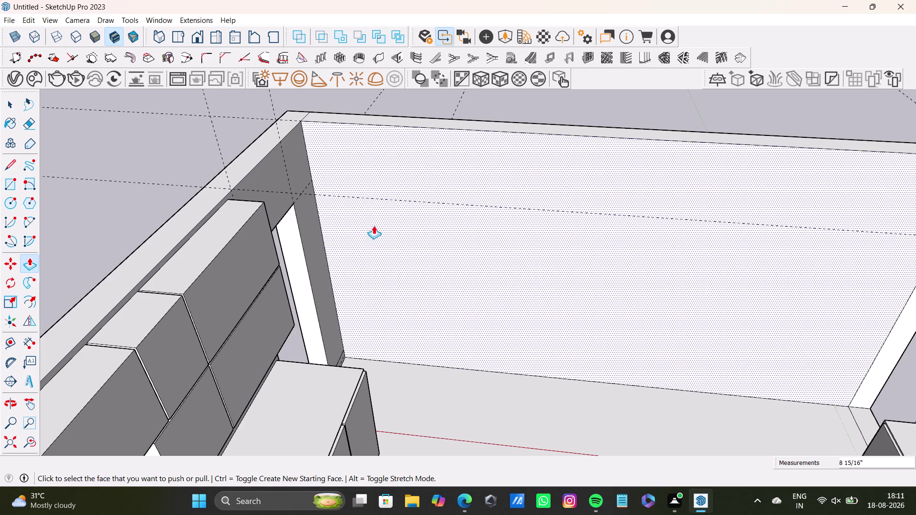
Place the first vertical guide off the end wall's left edge.
scroll(down, 3)
middle_drag(414, 271, 303, 257)
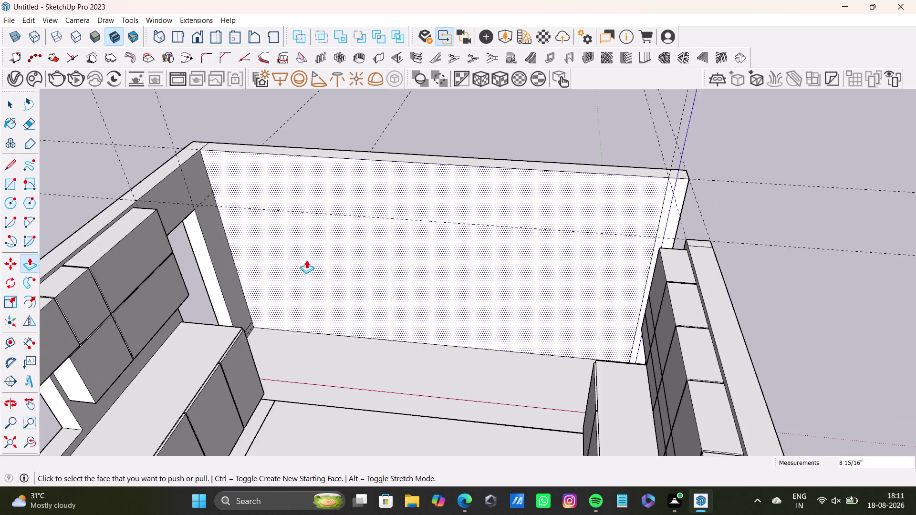
middle_drag(306, 260, 335, 260)
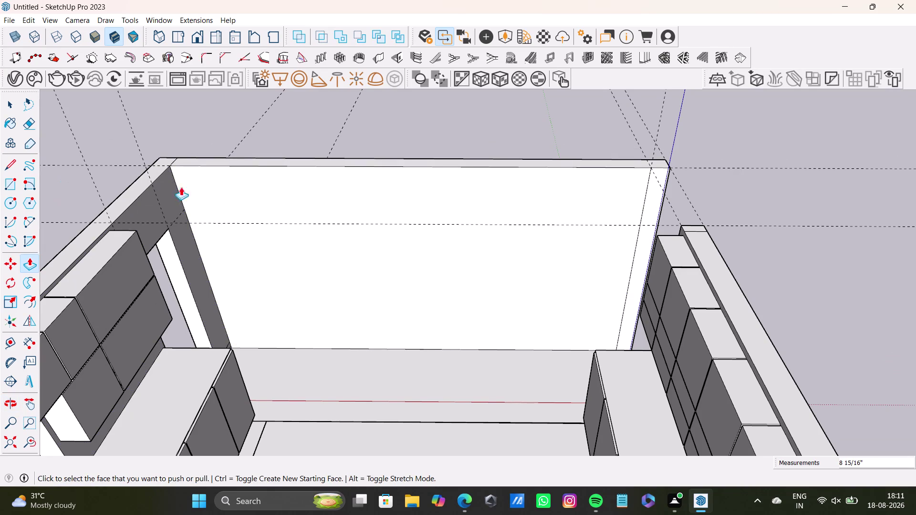
key(space)
click(11, 344)
scroll(up, 3)
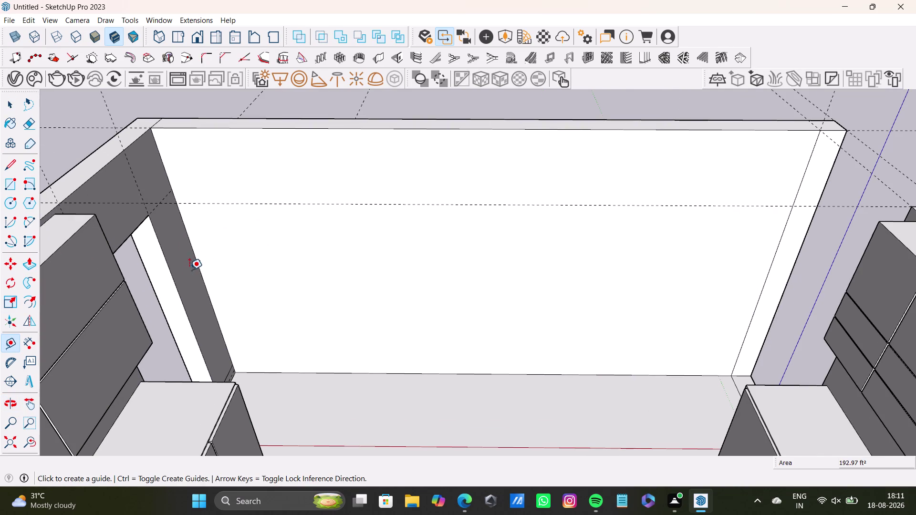
click(200, 274)
Place a second vertical guide on the end wall, offset from the first.
click(242, 266)
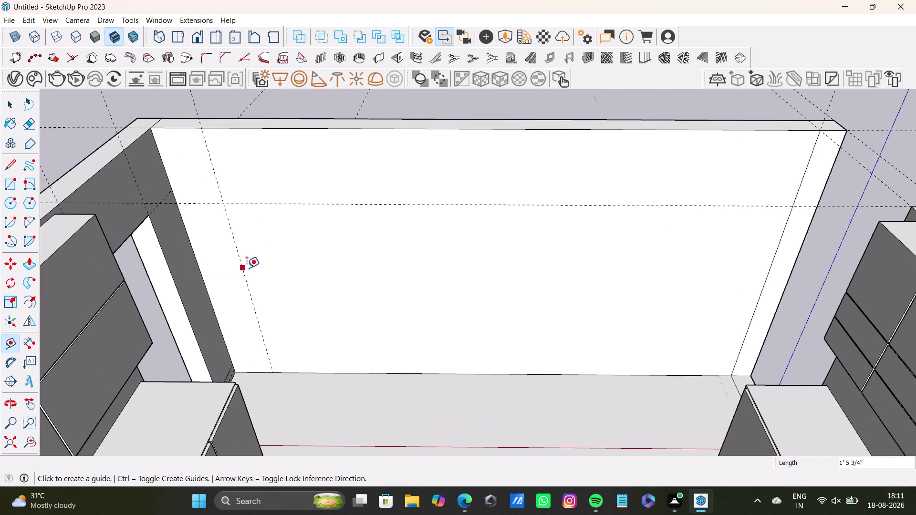
click(243, 271)
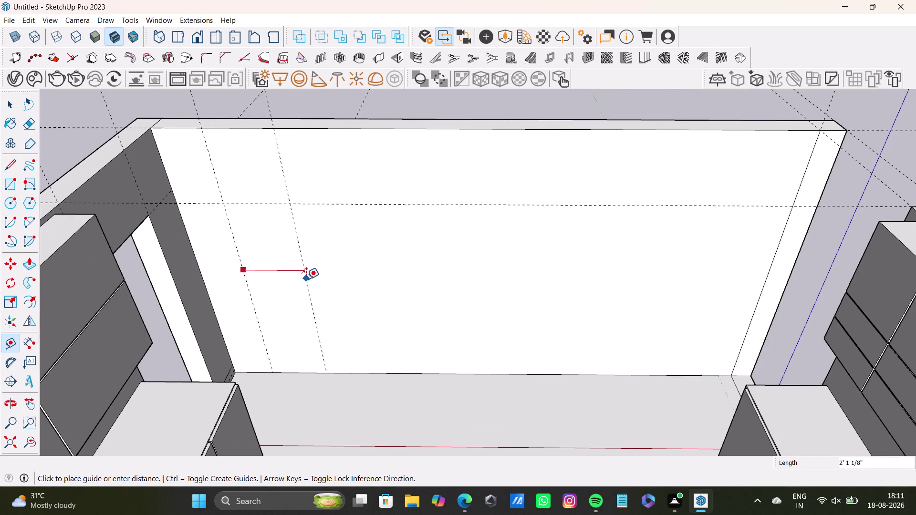
click(302, 281)
middle_drag(322, 272, 287, 199)
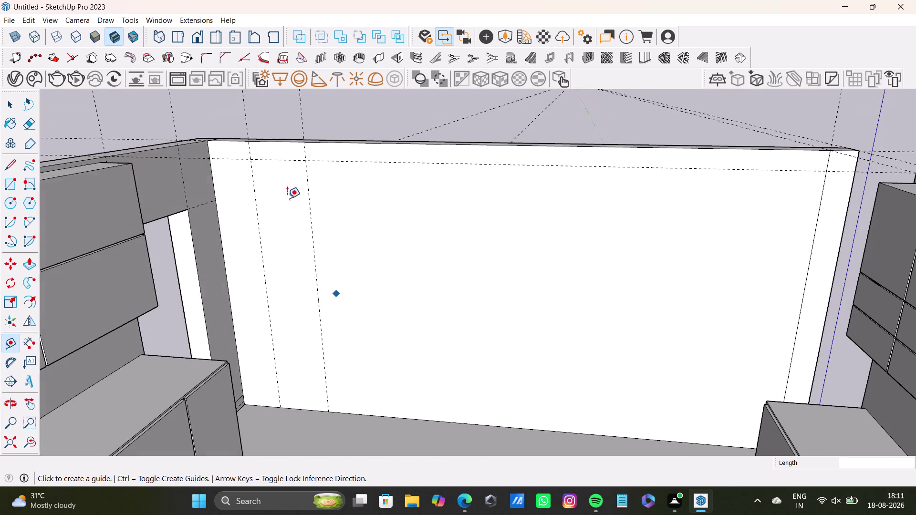
scroll(down, 3)
middle_drag(287, 201, 258, 311)
Delete a selected item by the guides and view the end wall from above.
key(space)
click(308, 313)
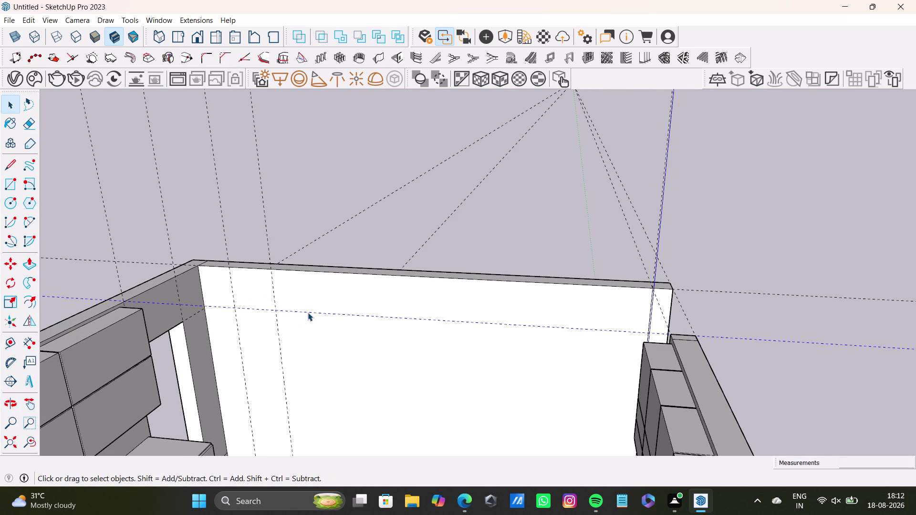
key(Pause)
key(Delete)
scroll(down, 3)
middle_drag(324, 324, 324, 292)
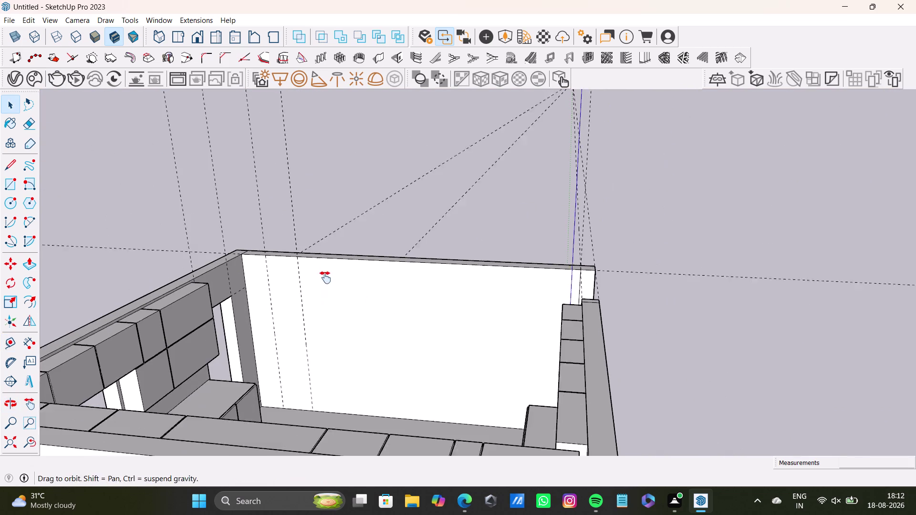
middle_drag(324, 292, 326, 276)
scroll(up, 3)
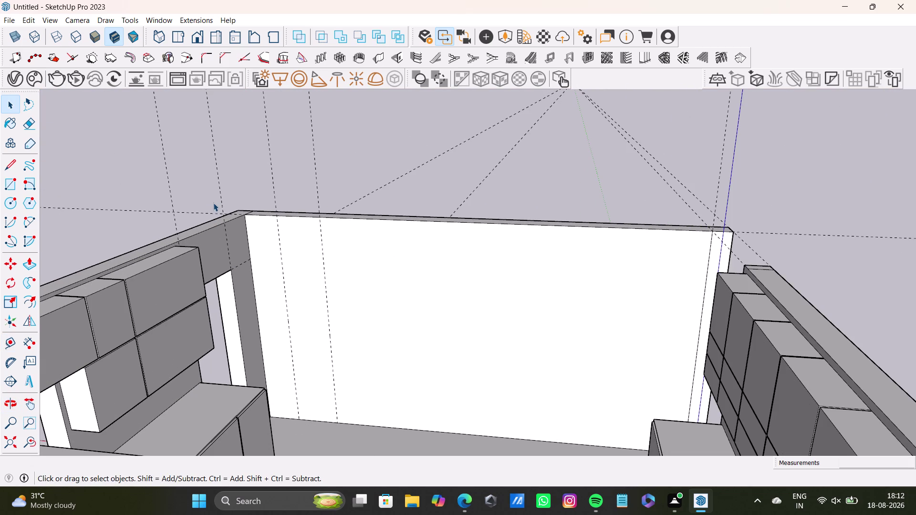